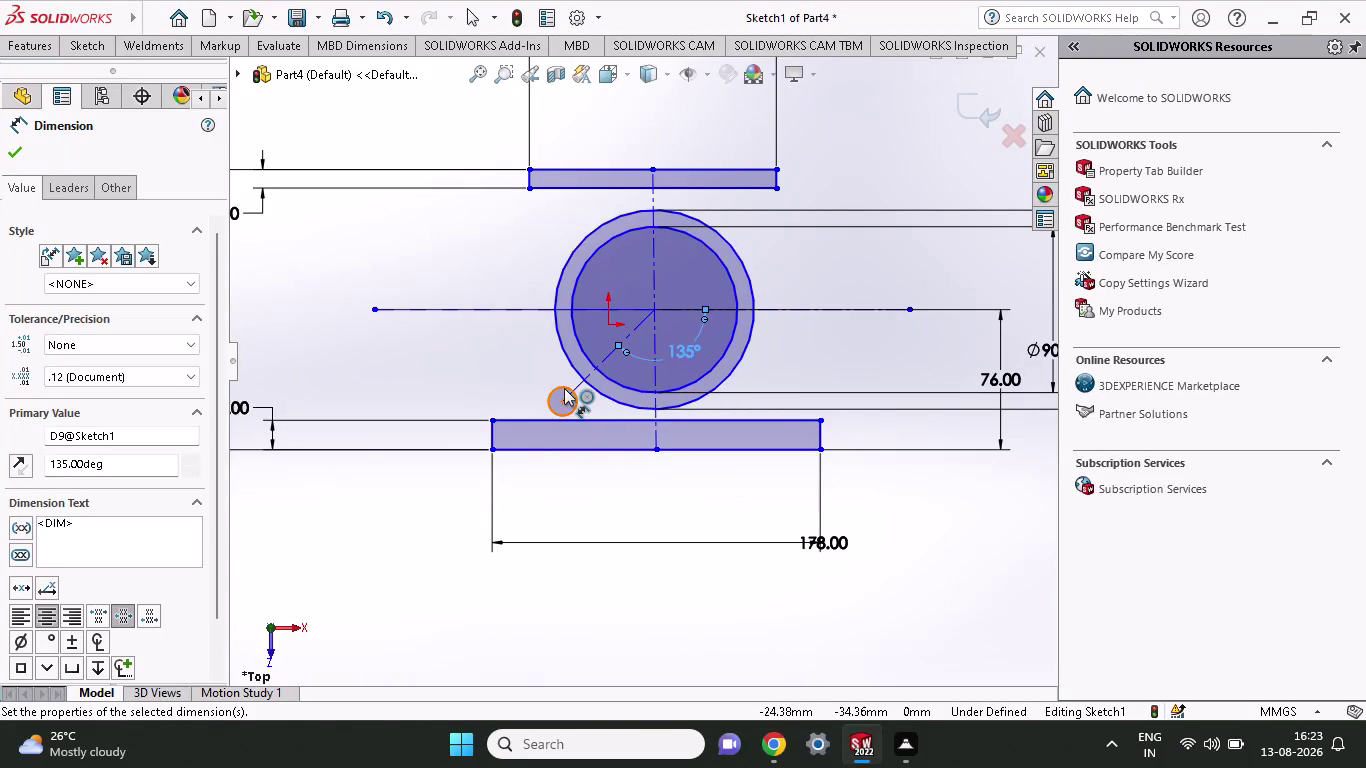
Confirm the 135° angle between the construction line and the horizontal centerline.
key(Escape)
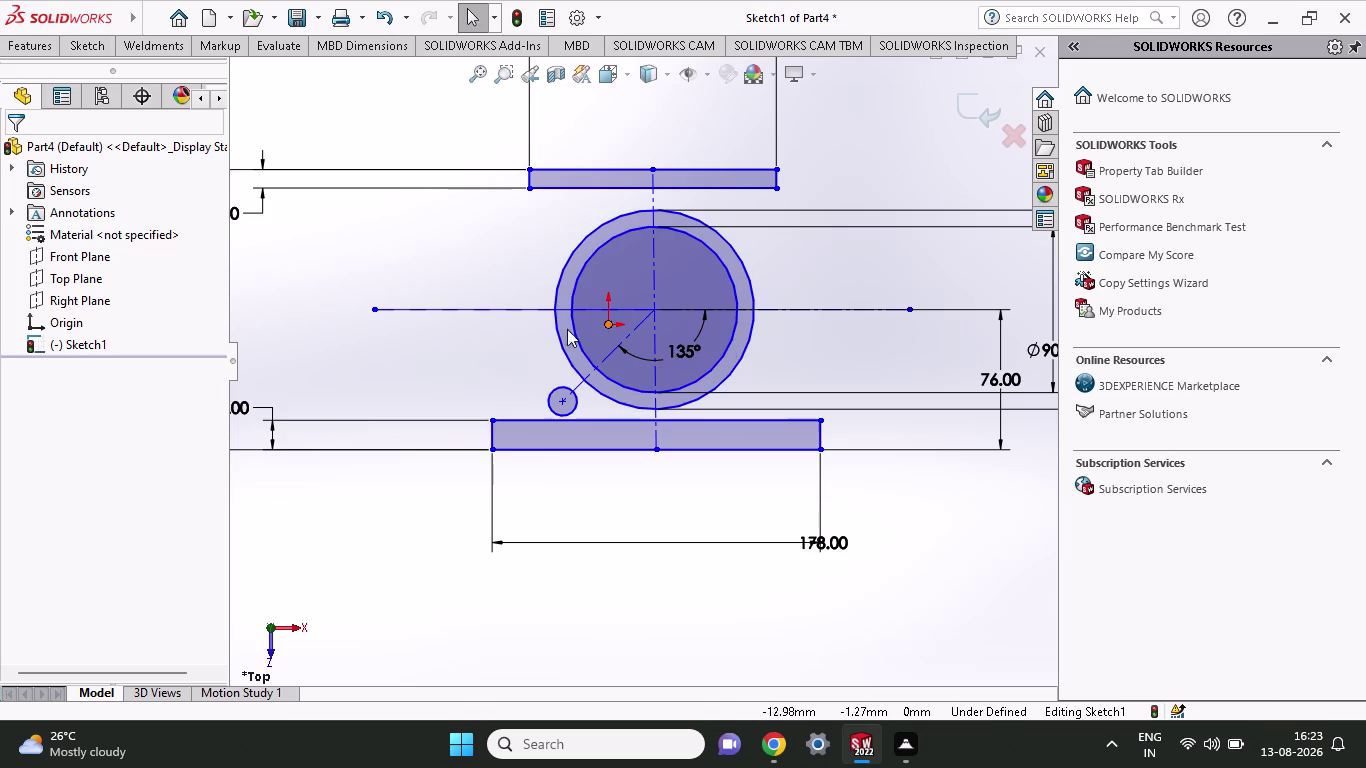
click(87, 44)
click(88, 92)
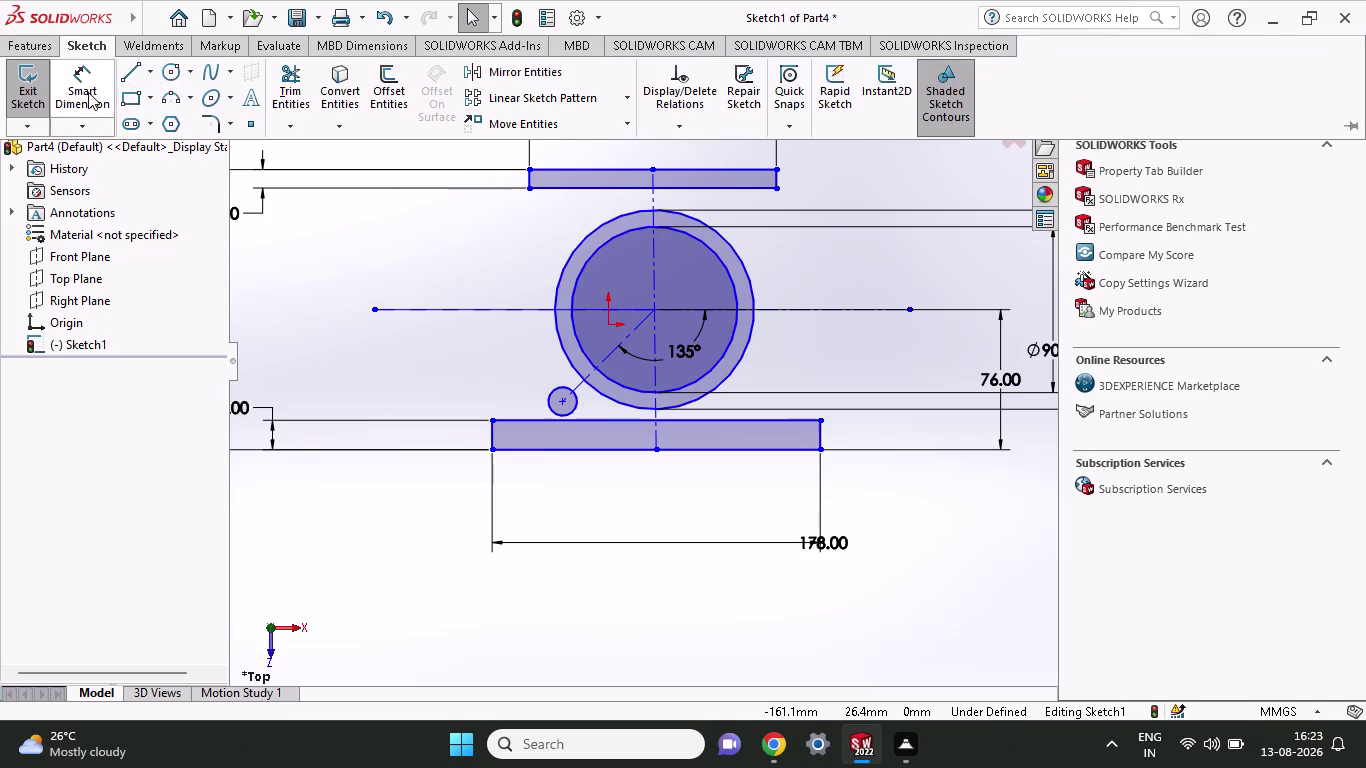
Dimension the small circle centre to the boss centre as 108 mm.
click(654, 309)
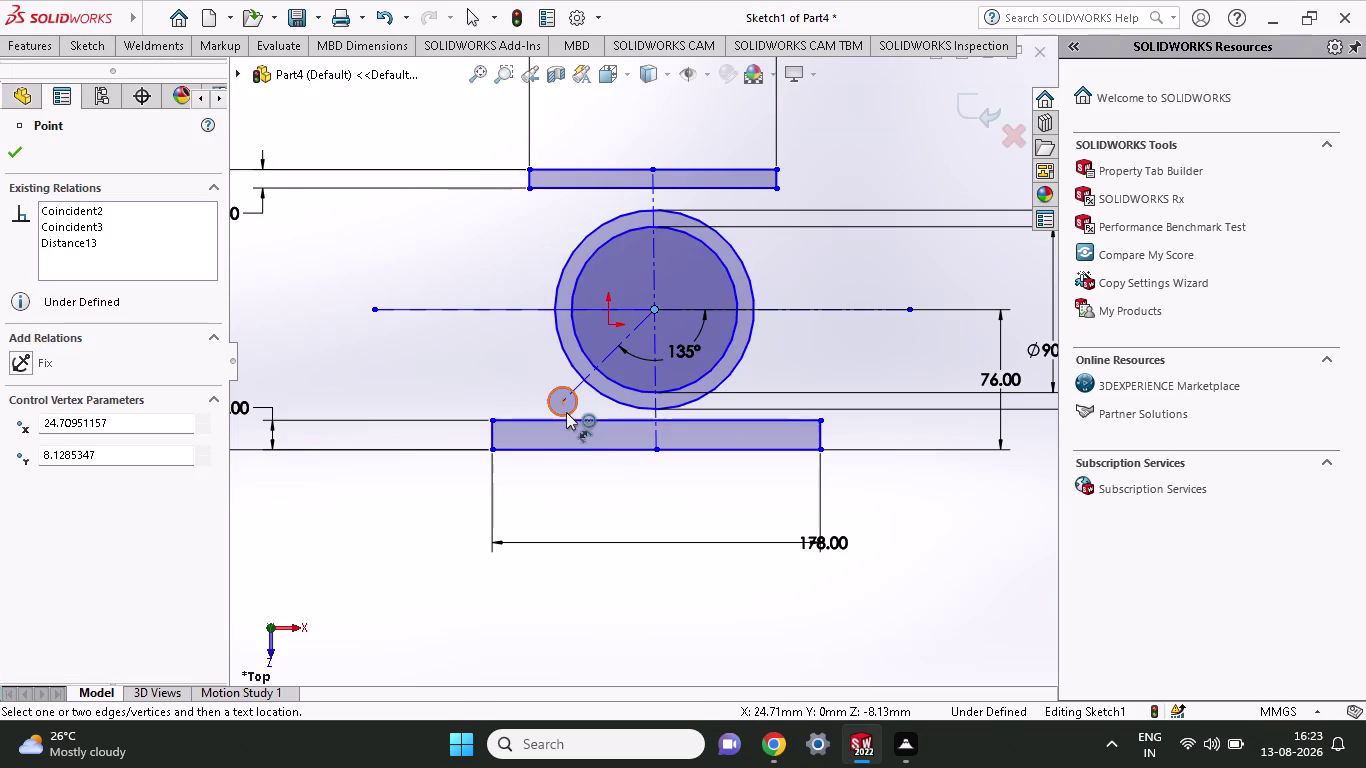
click(562, 401)
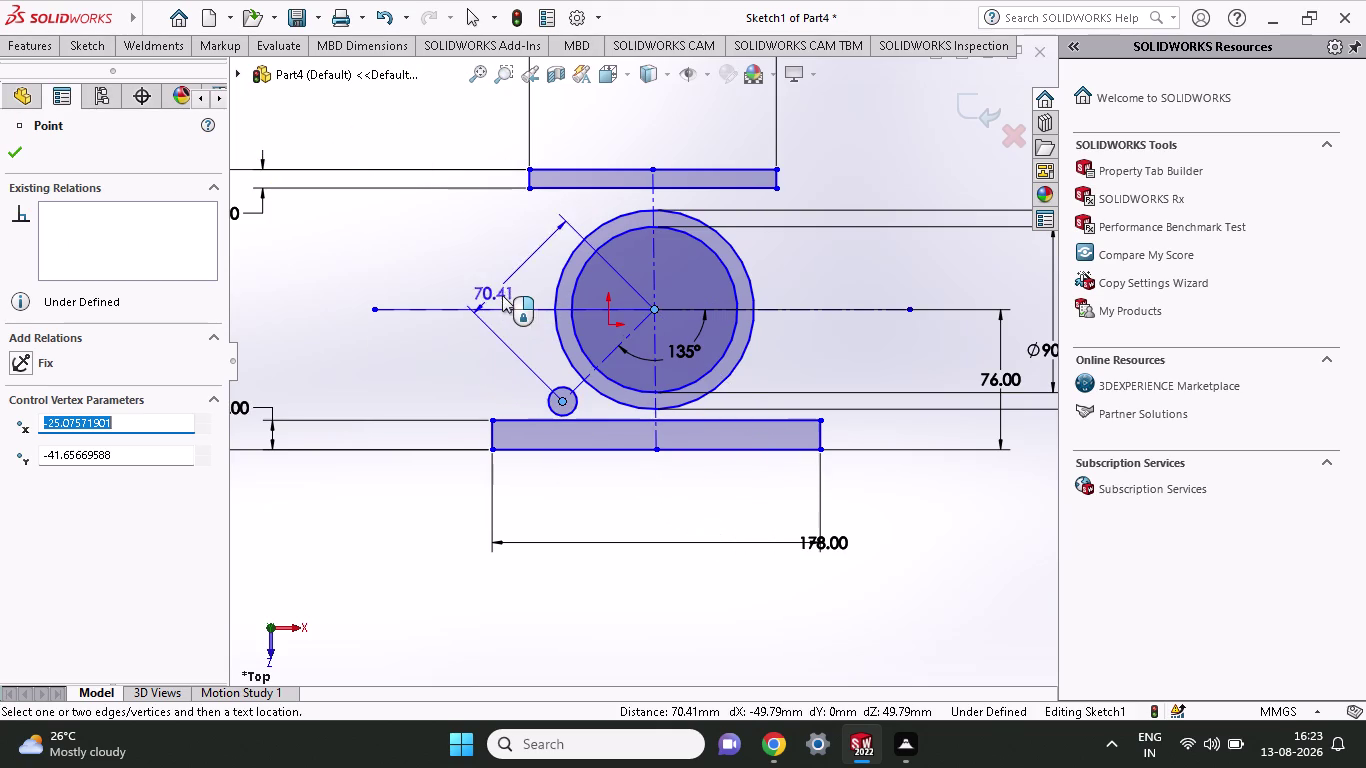
scroll(up, 3)
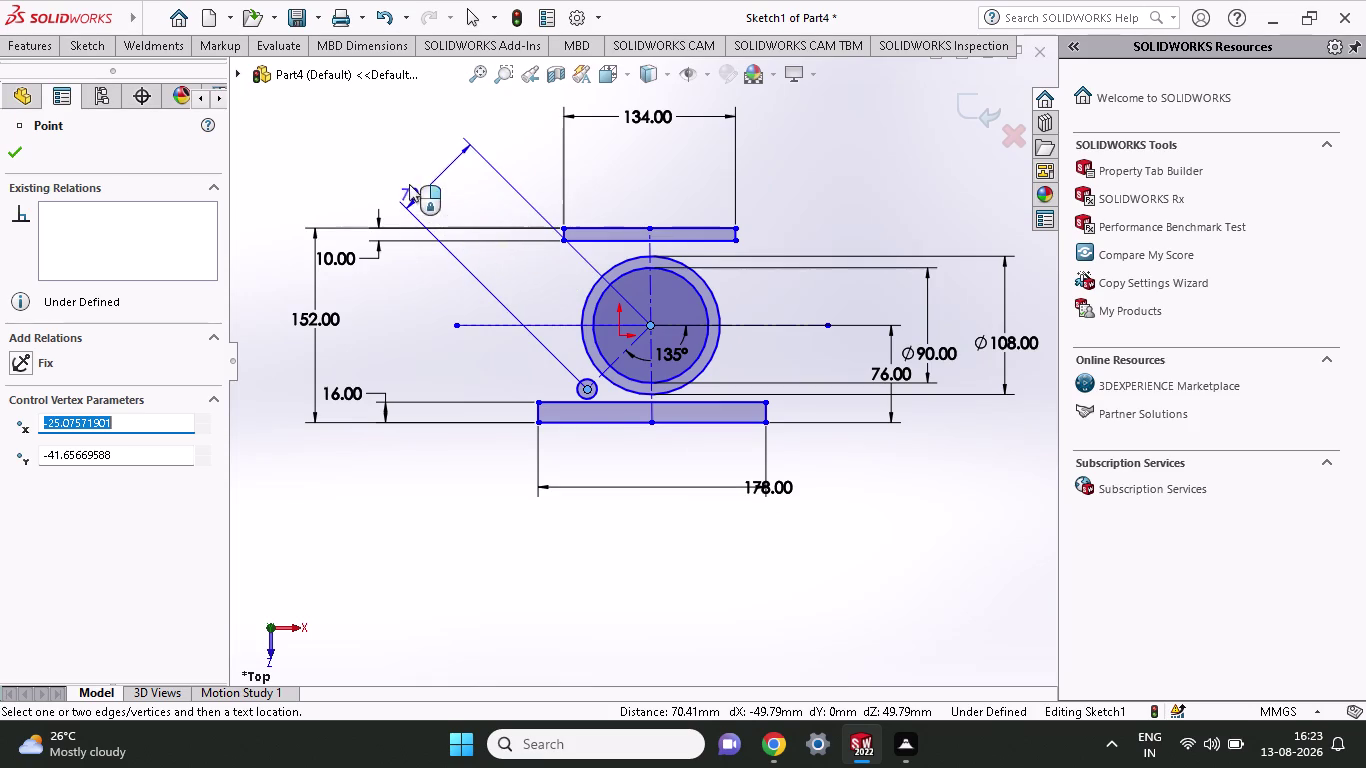
click(397, 174)
text(10)
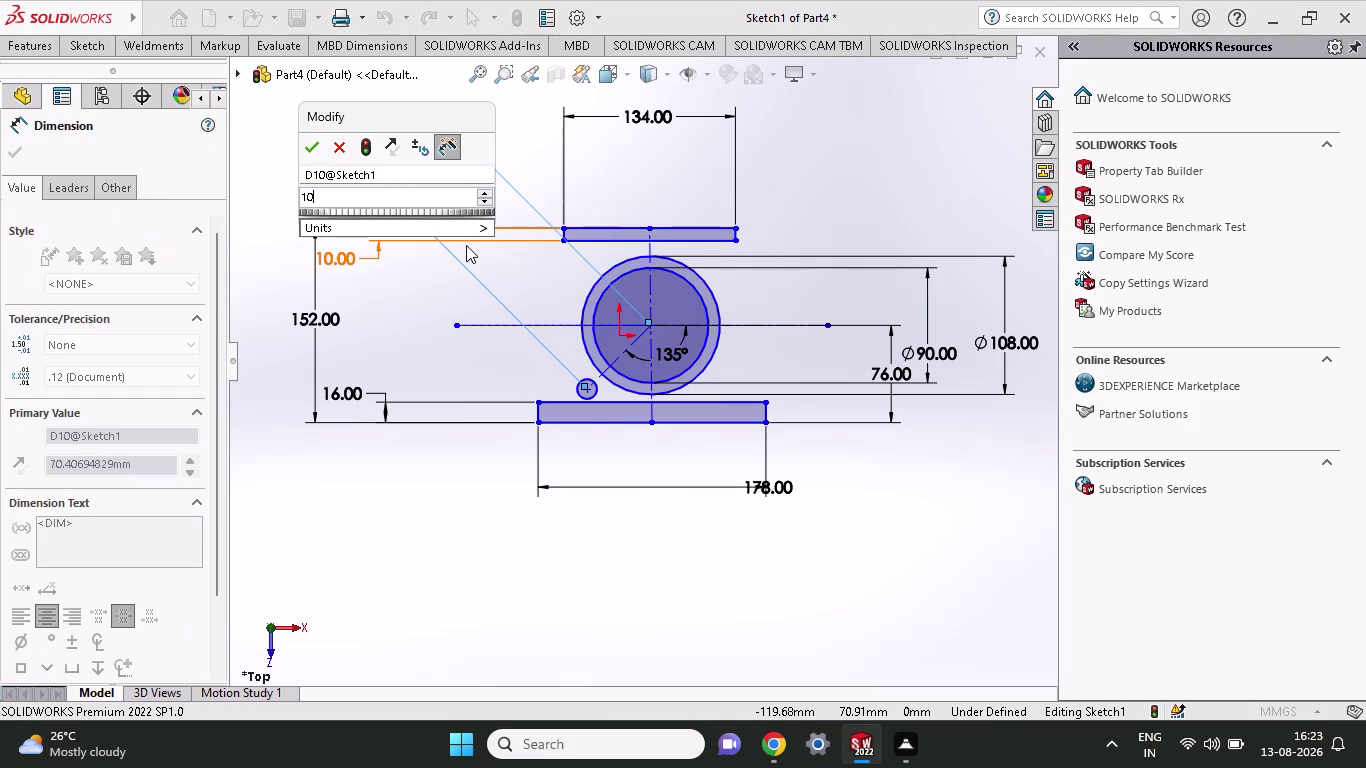
text(8)
key(Return)
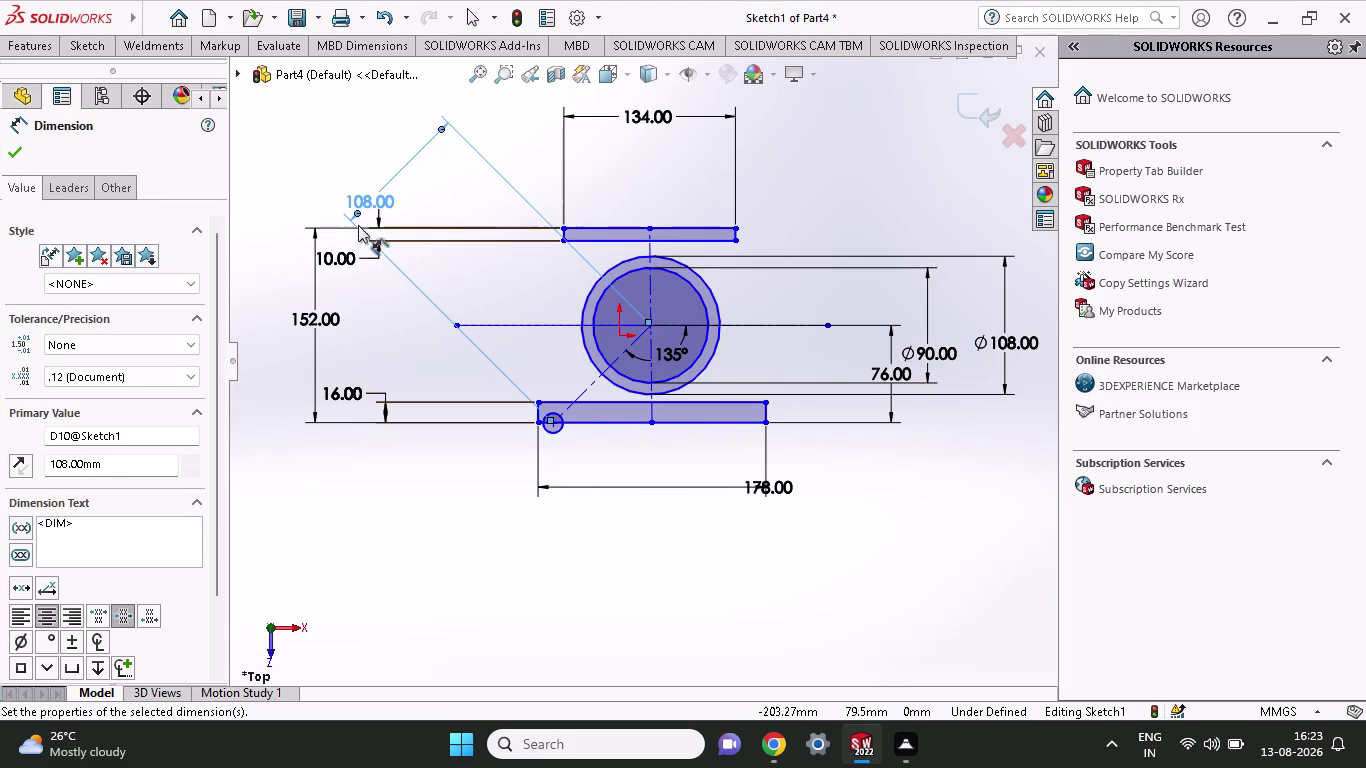
Change the centre distance to 108/2, giving 54 mm.
double_click(375, 195)
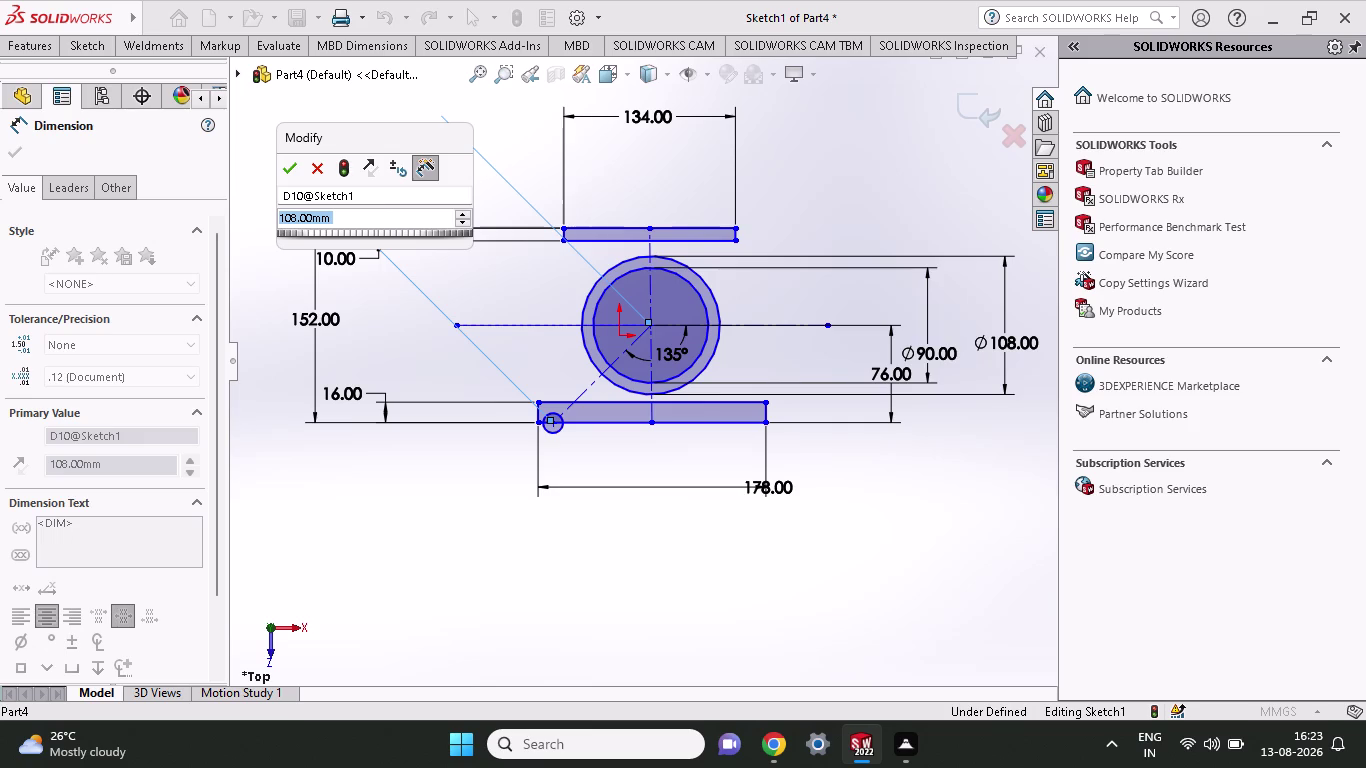
click(379, 208)
click(363, 213)
key(BackSpace)
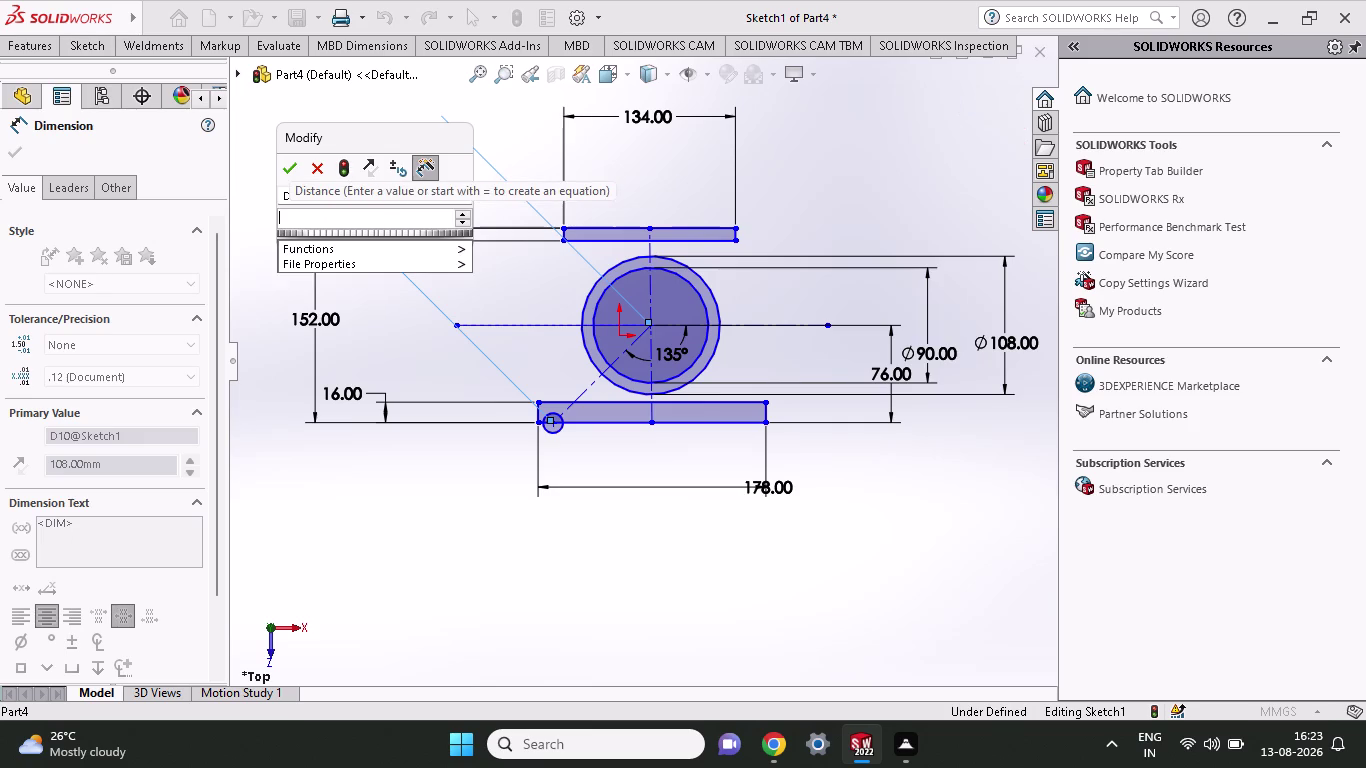
text(108)
key(slash)
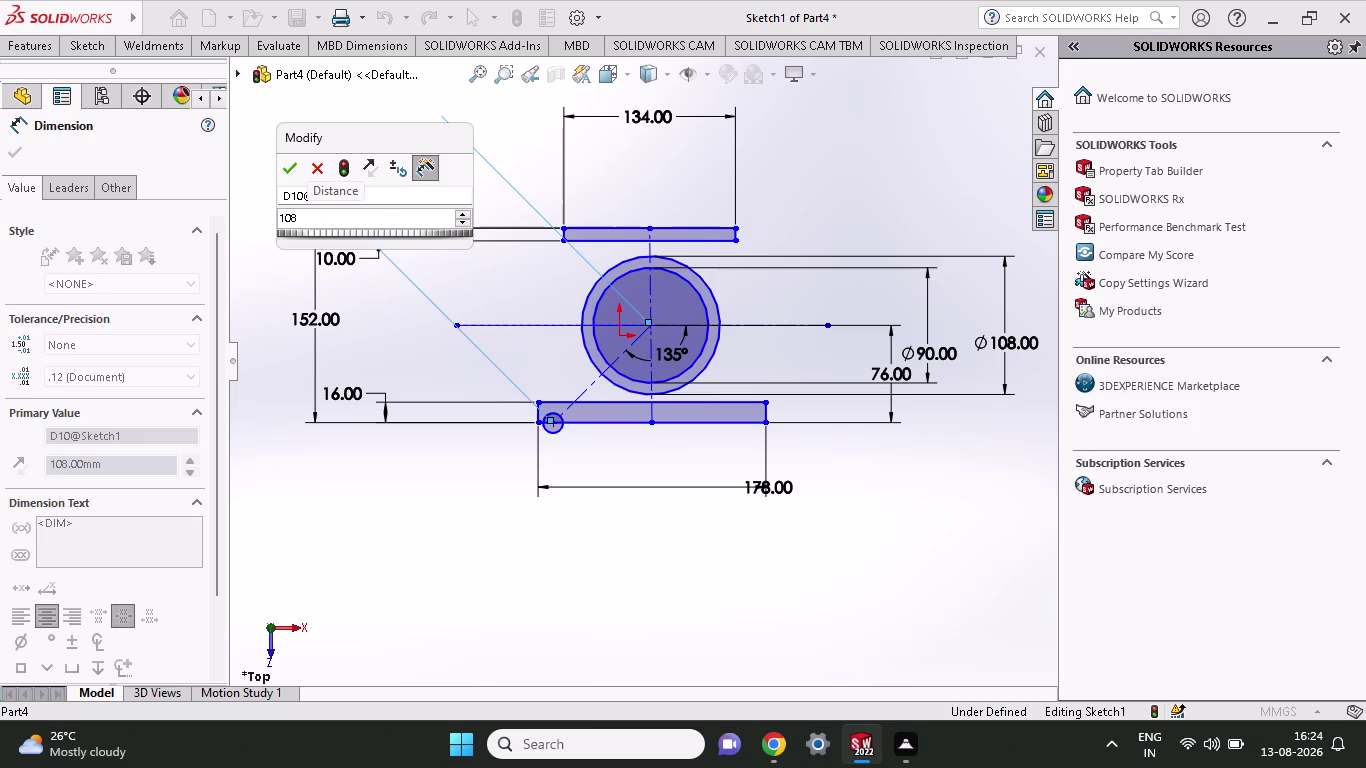
key(2)
key(Return)
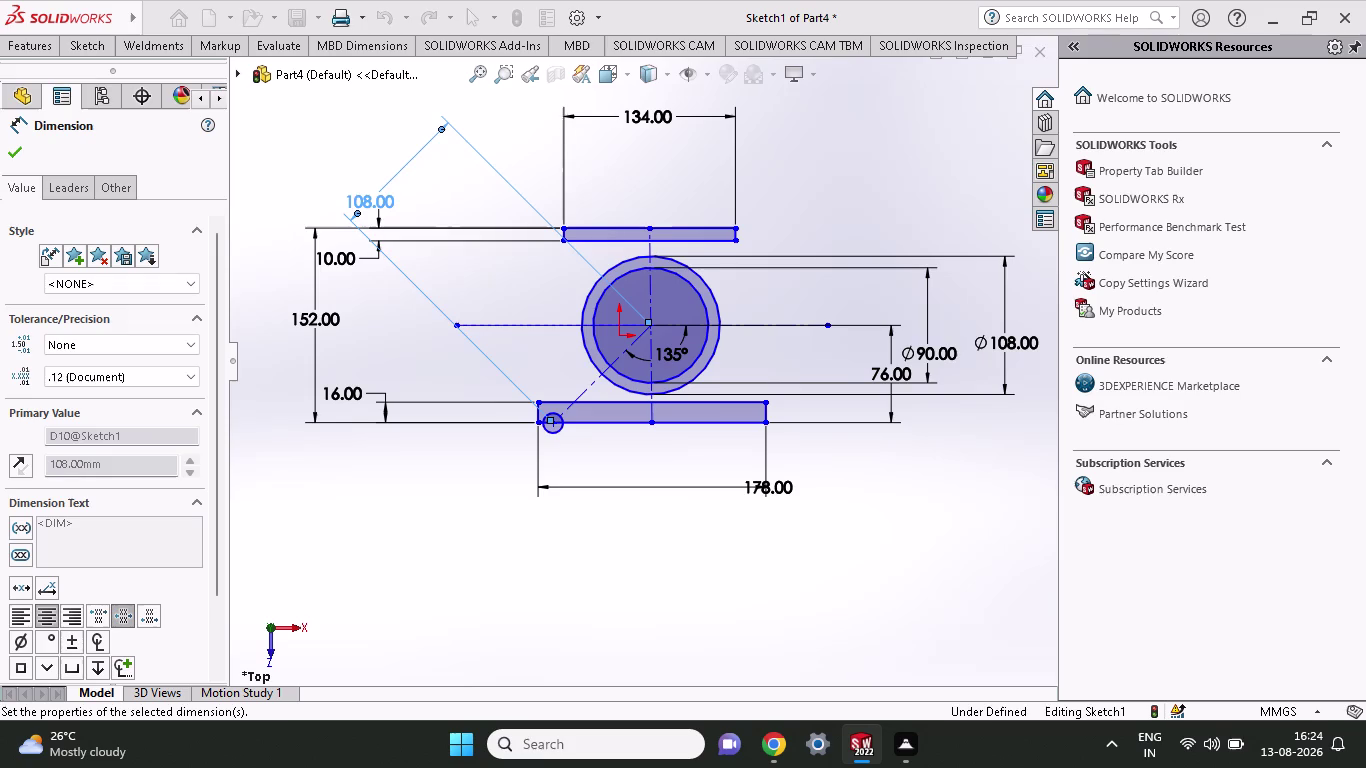
scroll(down, 3)
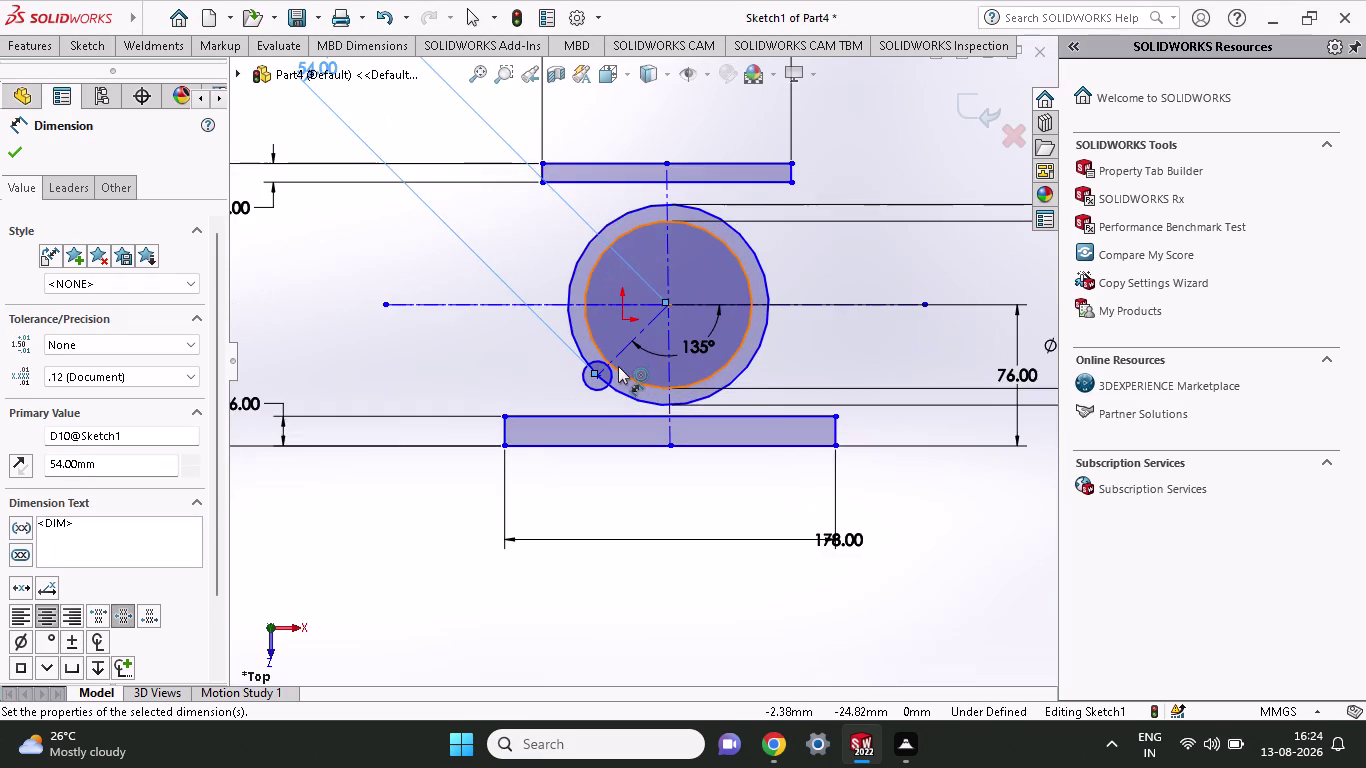
Undo and redo the distance change, then refit the sketch view.
scroll(down, 3)
scroll(down, 3)
scroll(down, 3)
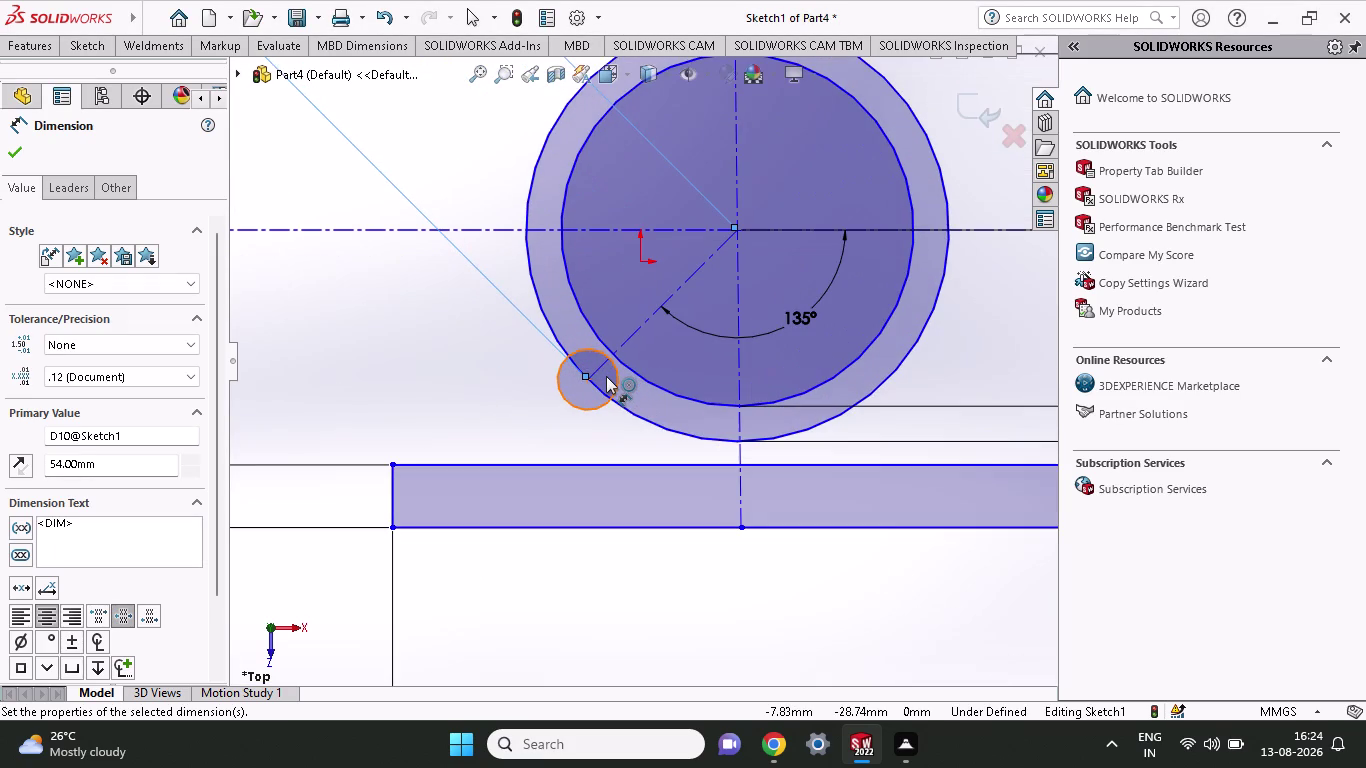
key(ctrl+z)
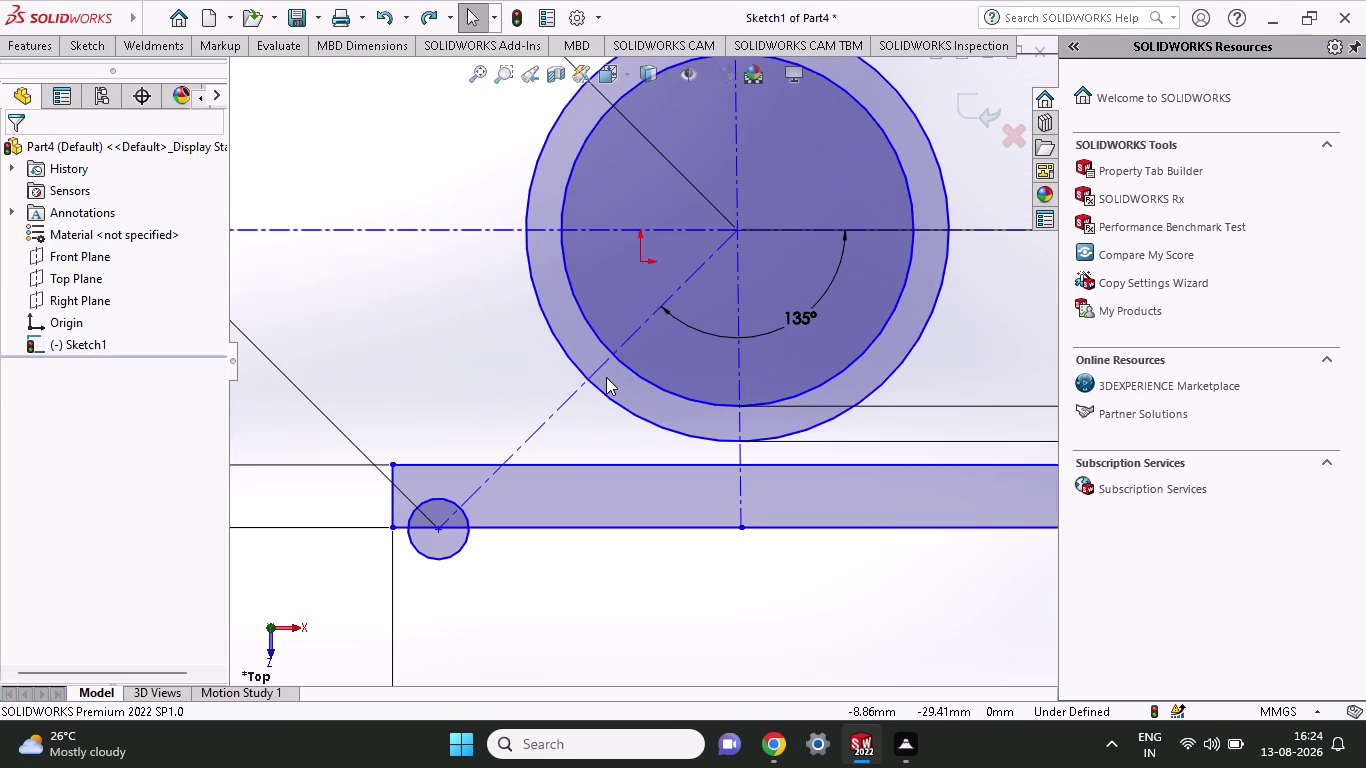
key(ctrl+z)
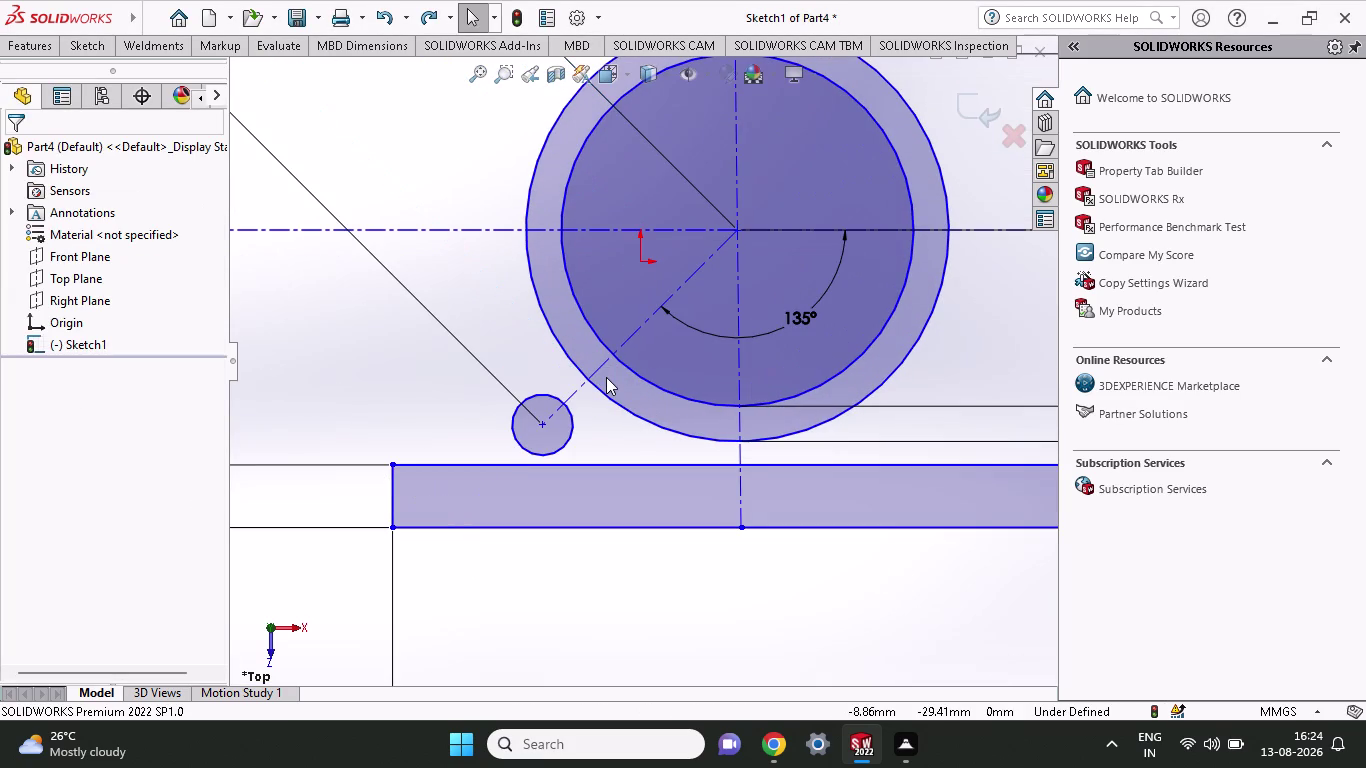
scroll(up, 3)
scroll(up, 3)
key(ctrl+z)
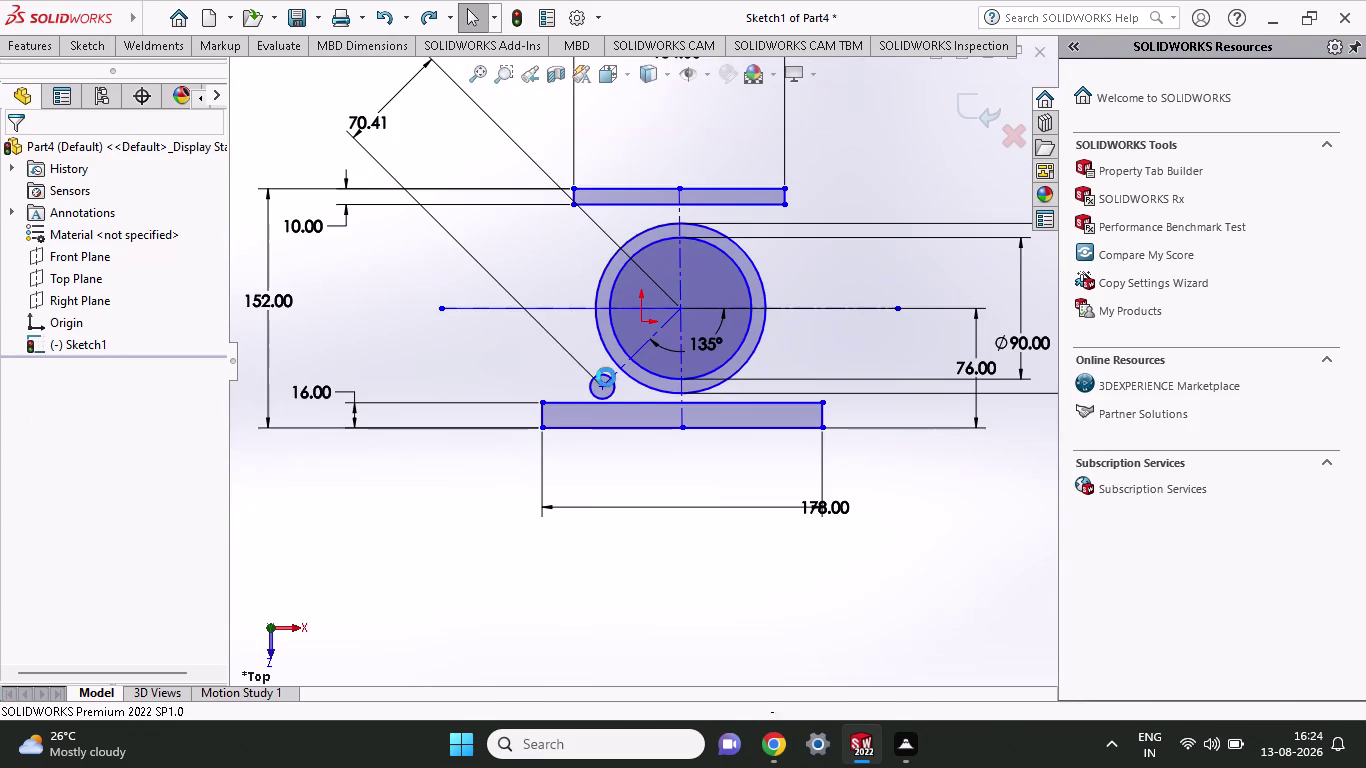
scroll(down, 3)
scroll(down, 3)
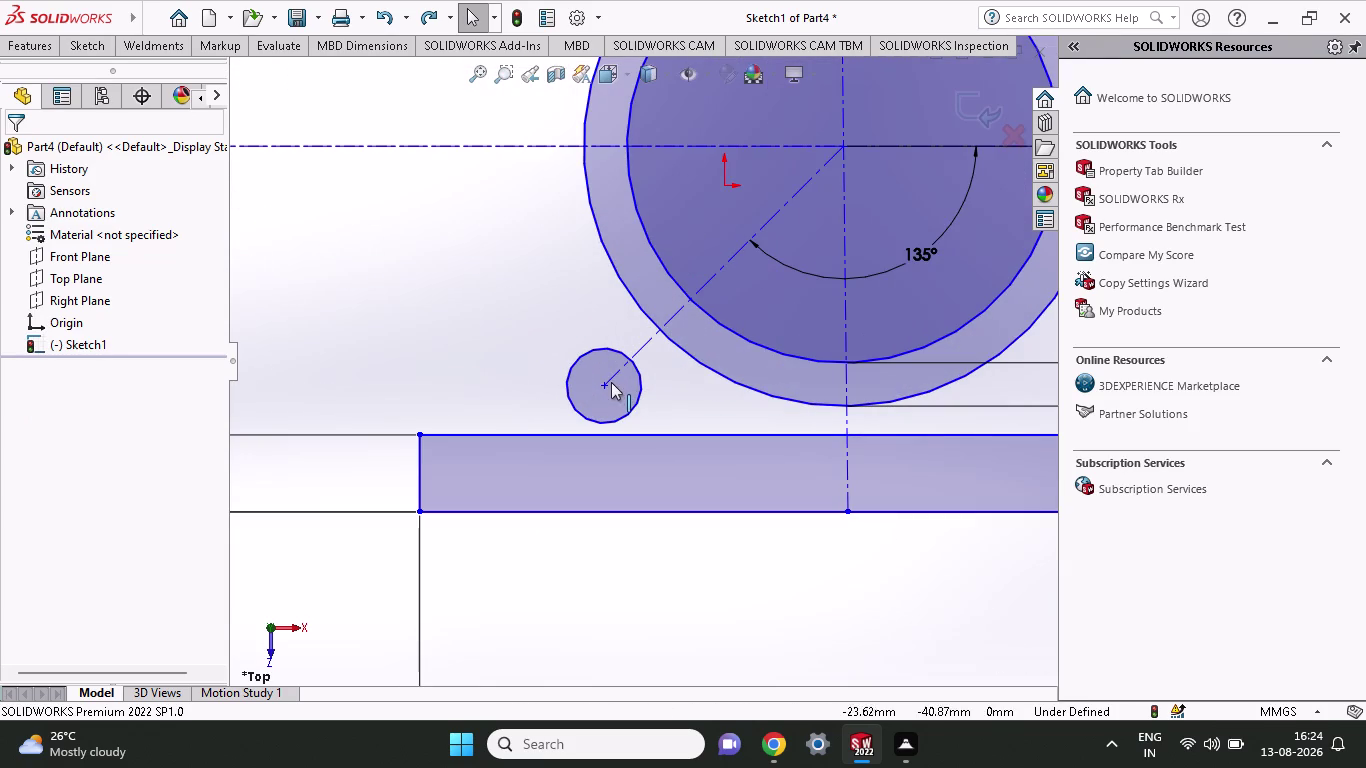
Drag the small circle up against the outer boss circle's edge.
drag(603, 382, 627, 363)
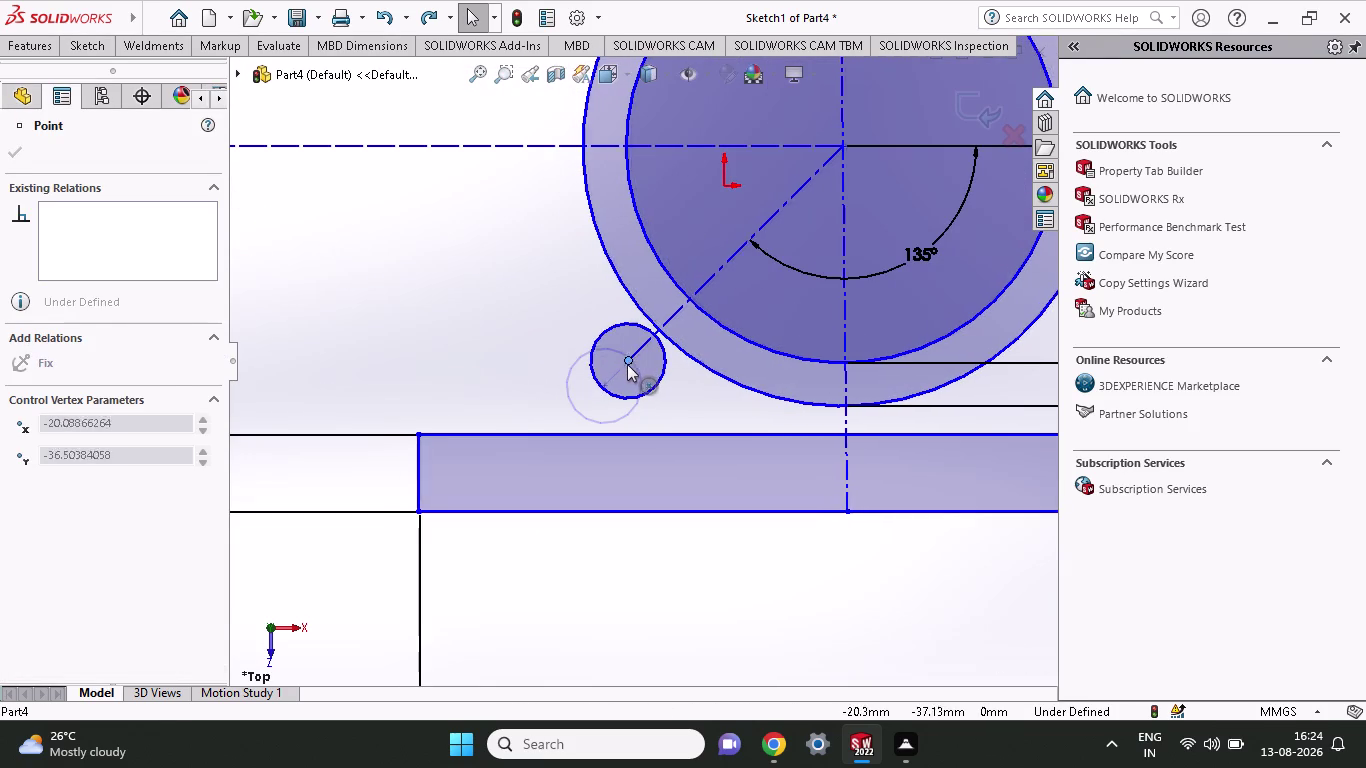
drag(627, 363, 630, 360)
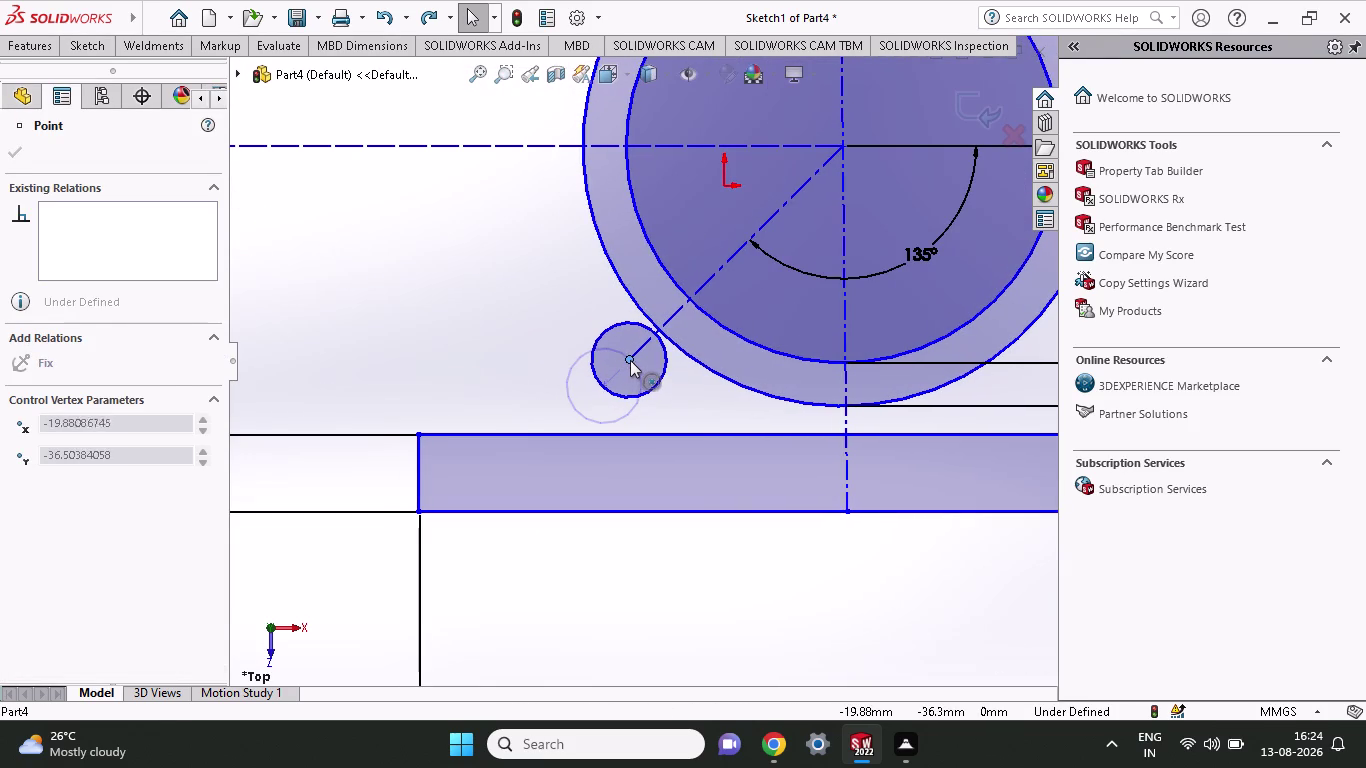
drag(630, 360, 630, 357)
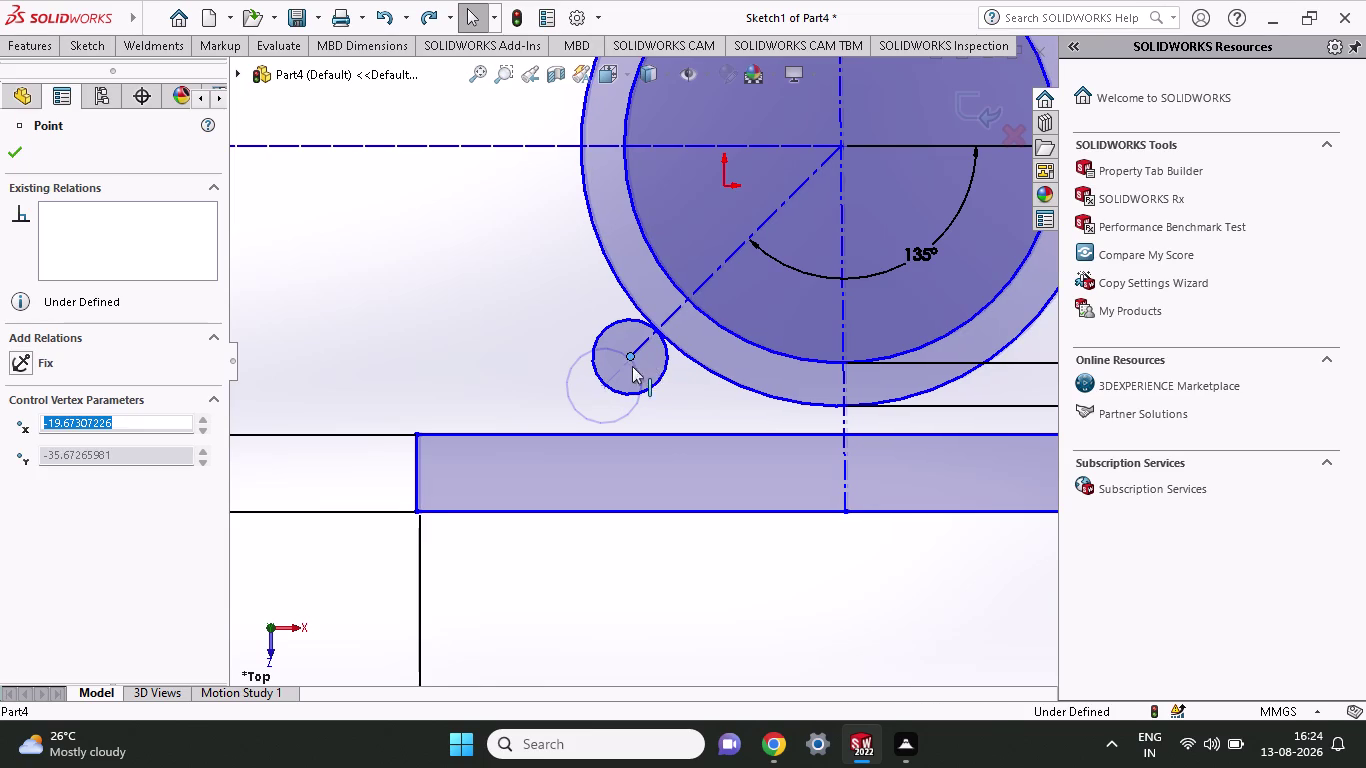
scroll(up, 3)
scroll(up, 3)
scroll(down, 3)
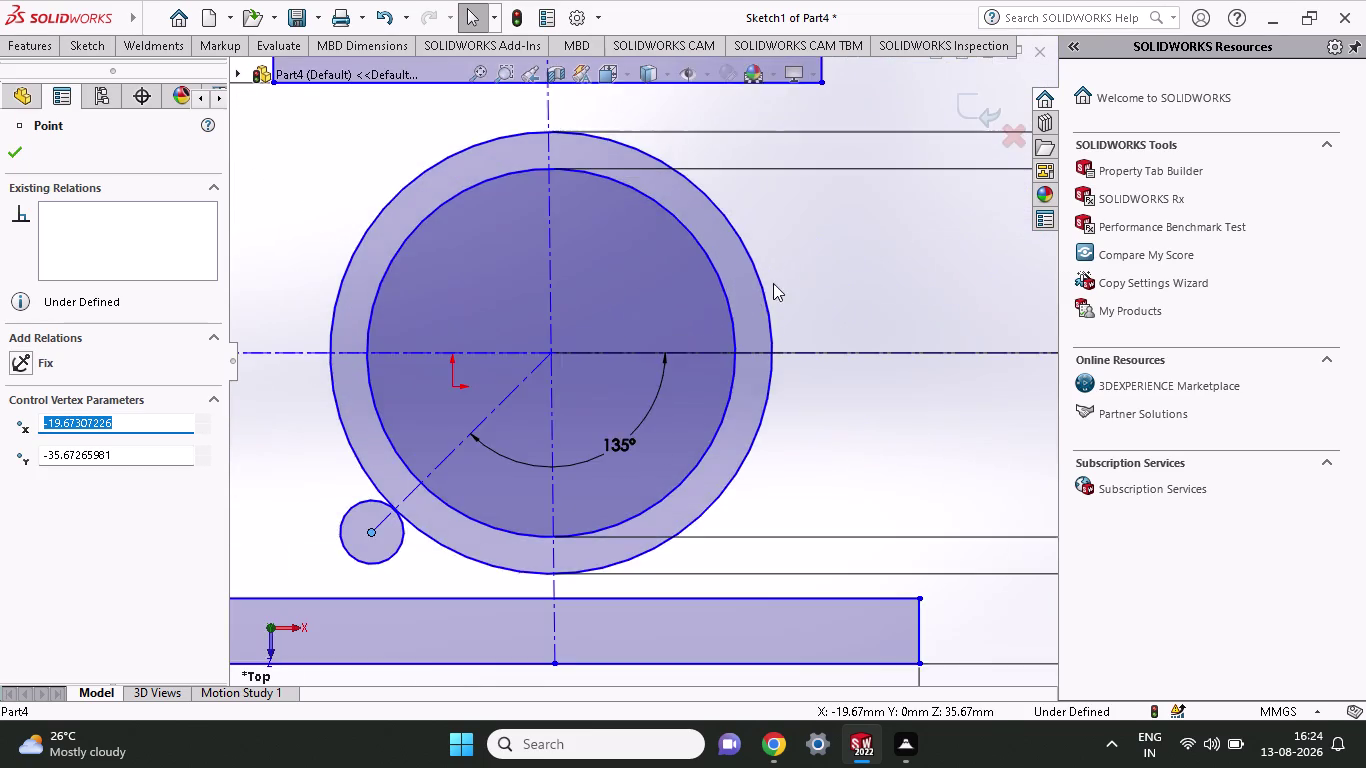
scroll(down, 3)
scroll(up, 3)
key(Escape)
scroll(up, 3)
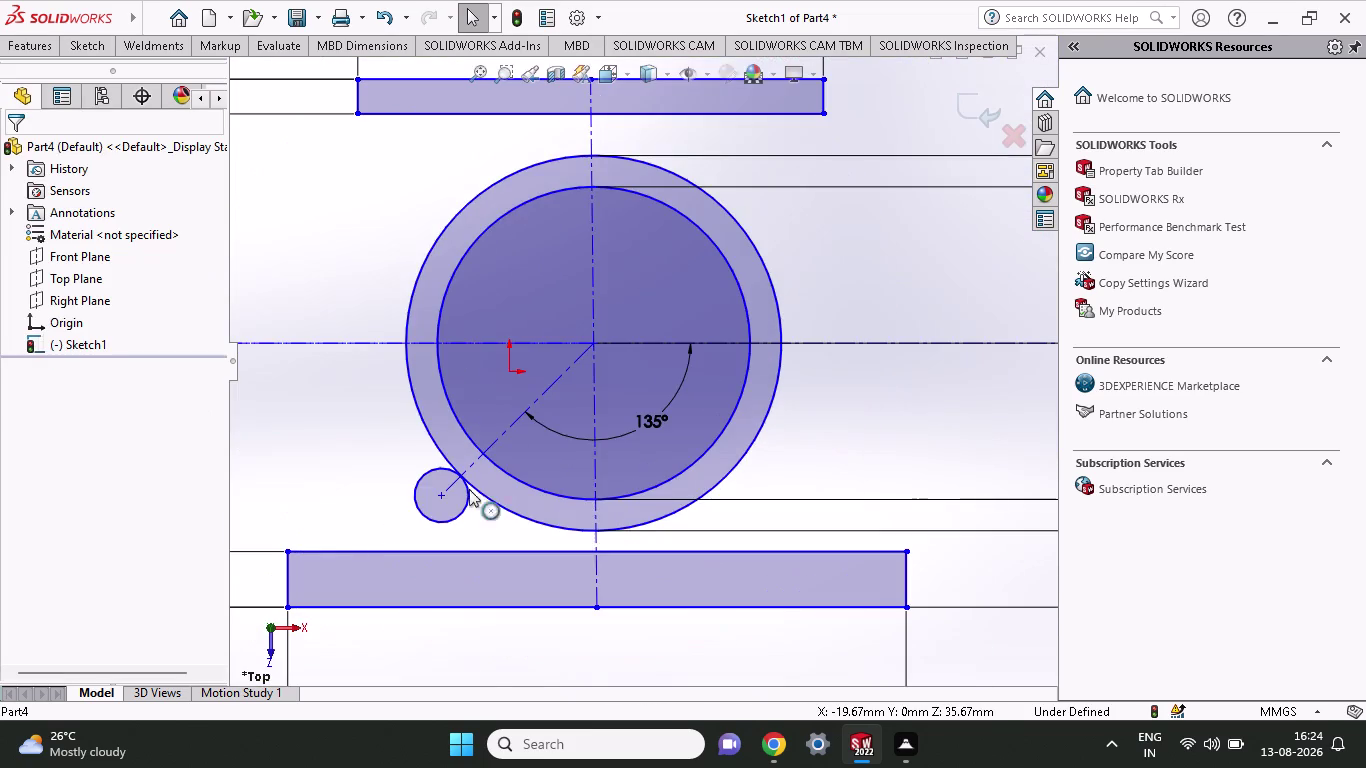
scroll(down, 3)
scroll(down, 3)
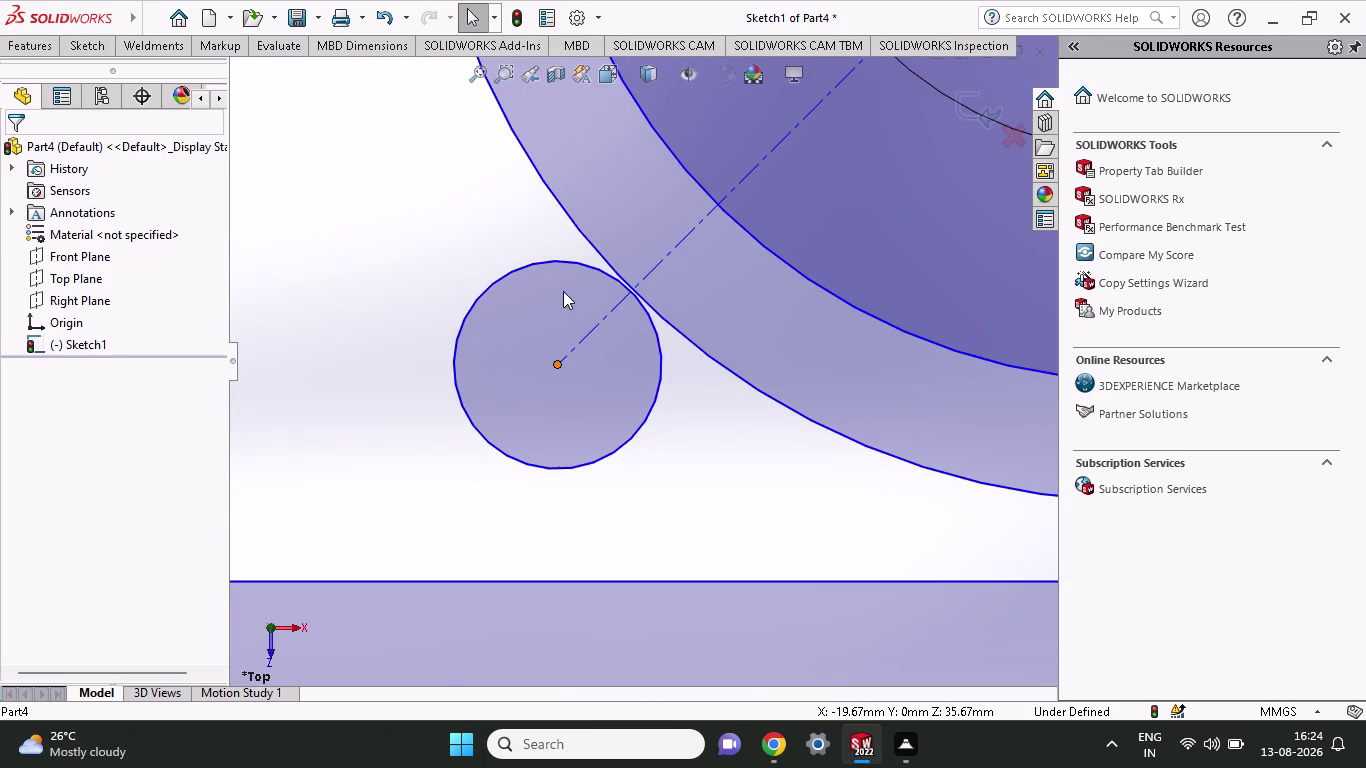
Select the small lug and outer boss circles and apply a Tangent relation.
click(566, 261)
click(581, 227)
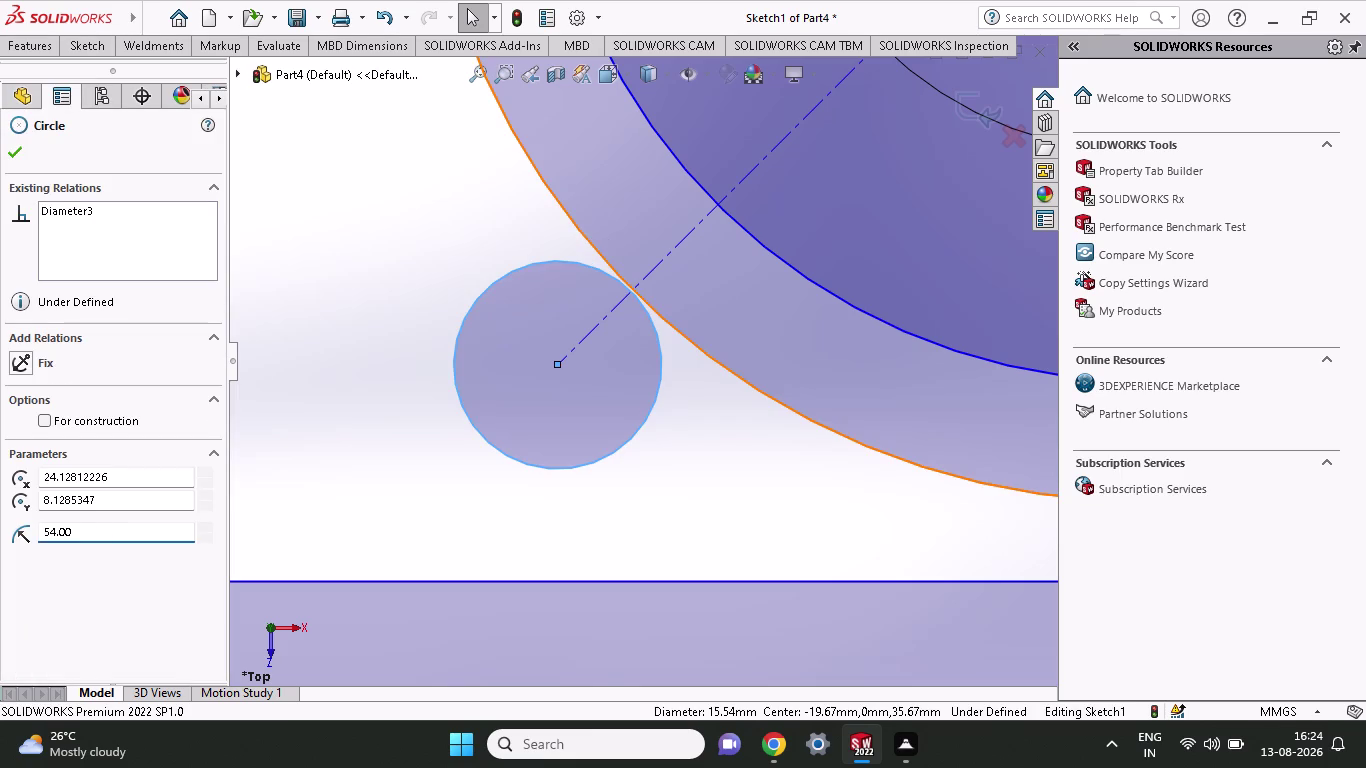
click(76, 495)
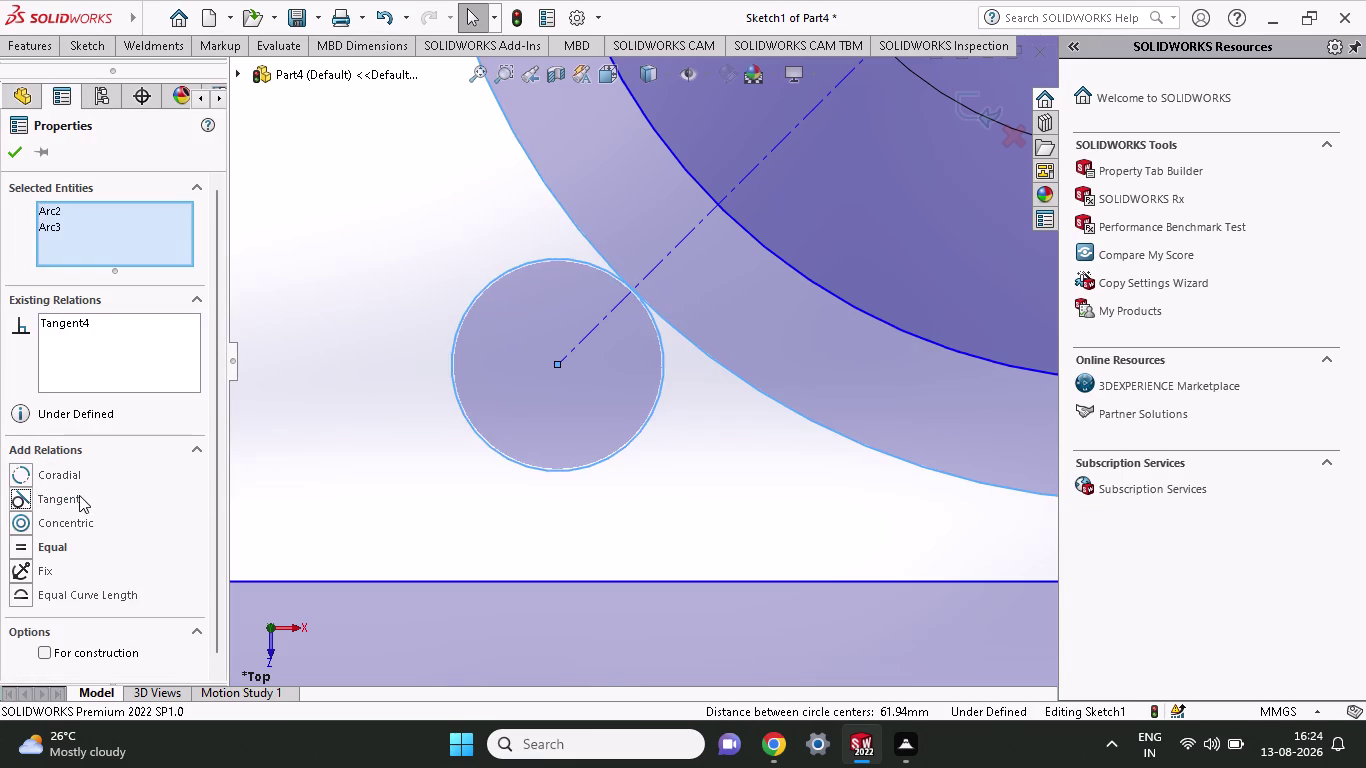
scroll(up, 3)
scroll(down, 3)
scroll(down, 3)
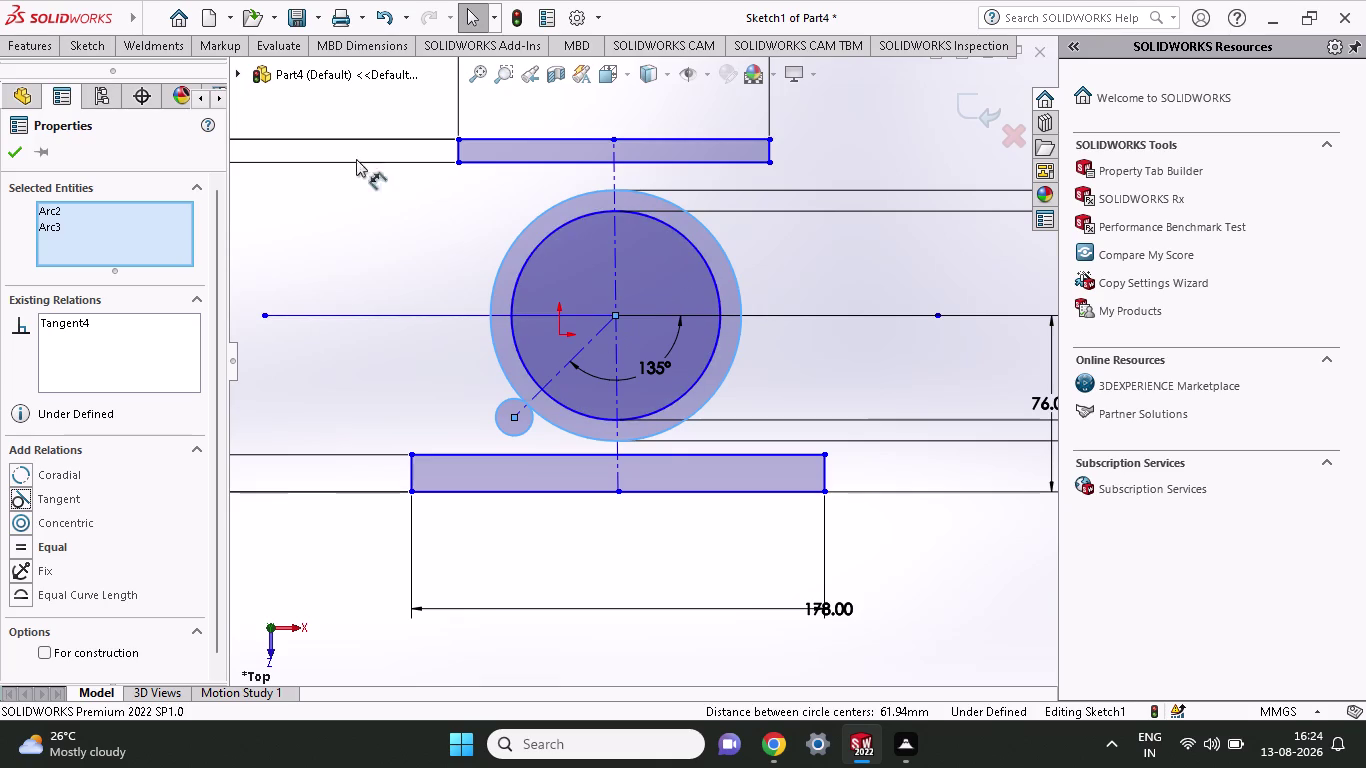
click(81, 52)
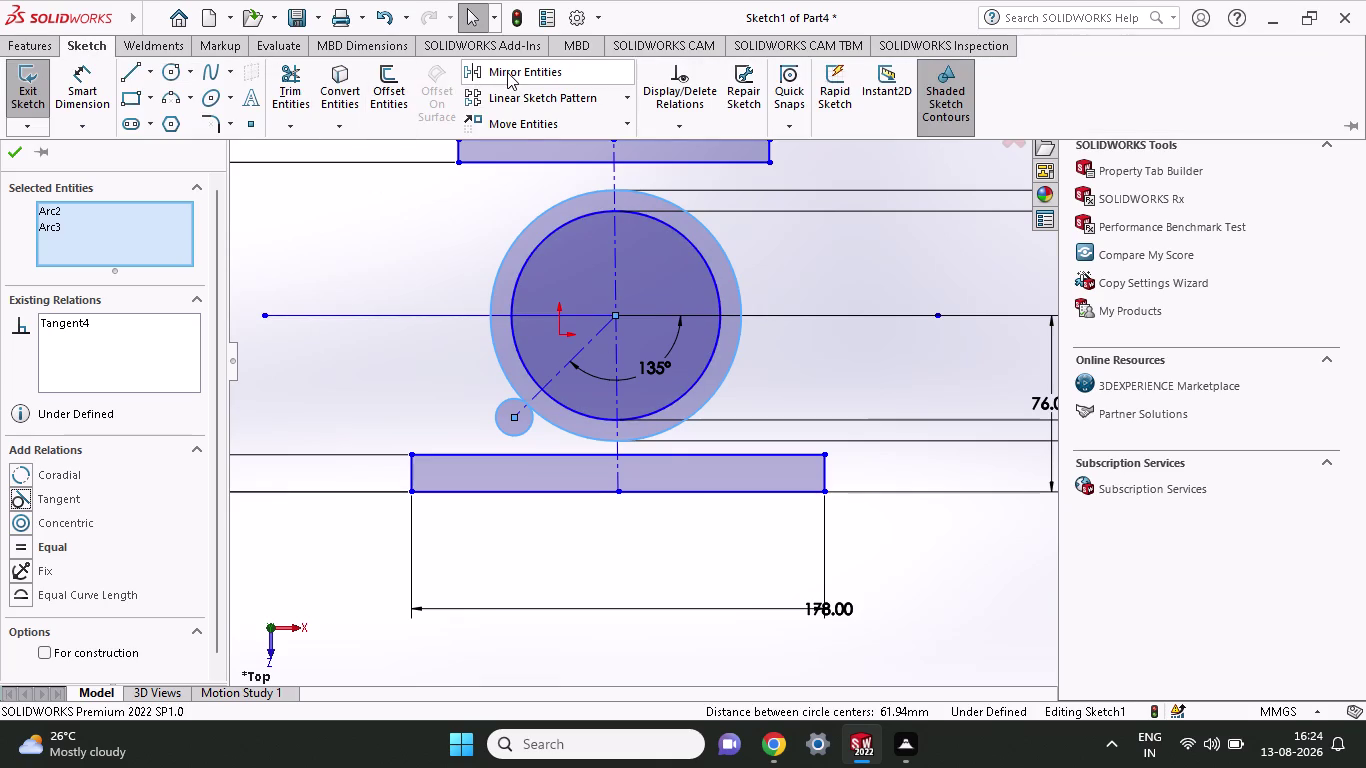
Mirror the lug circle Arc2 about the vertical centerline Line9.
click(507, 72)
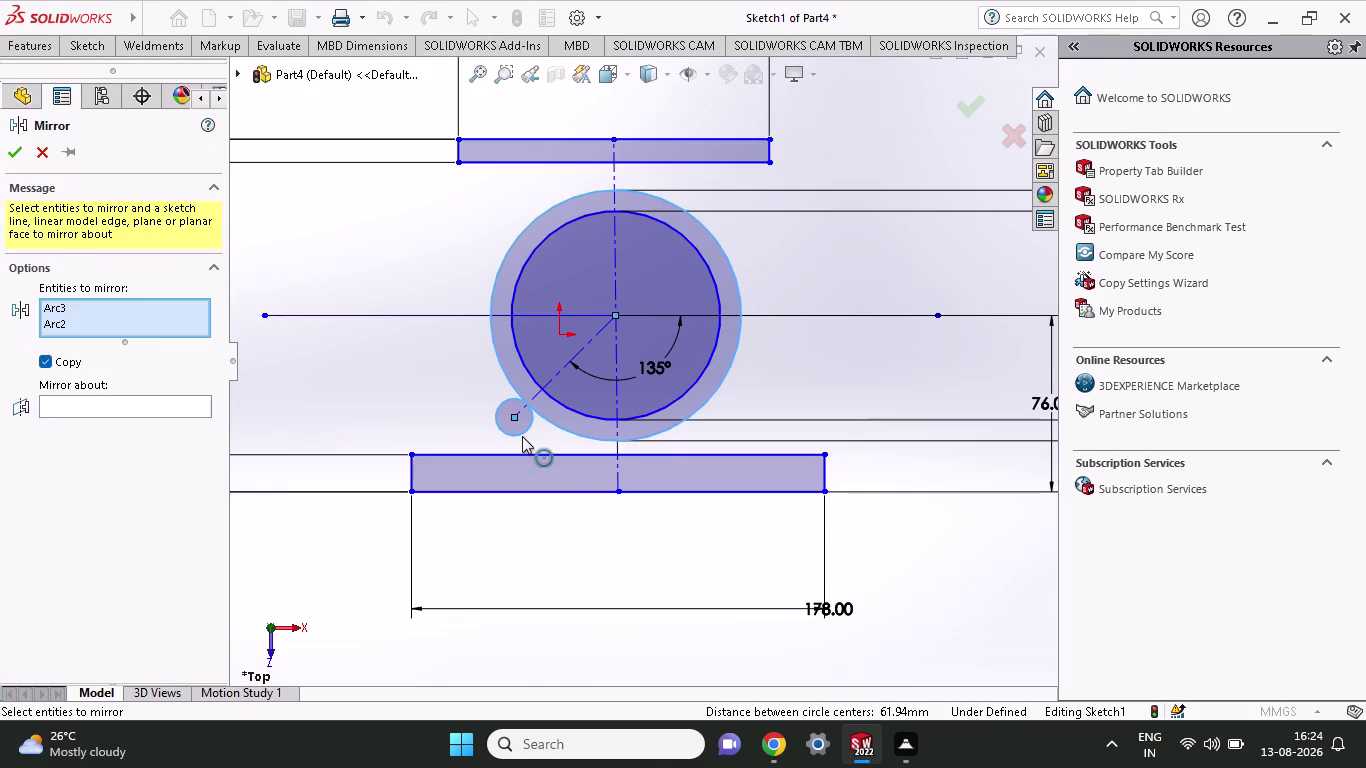
click(529, 429)
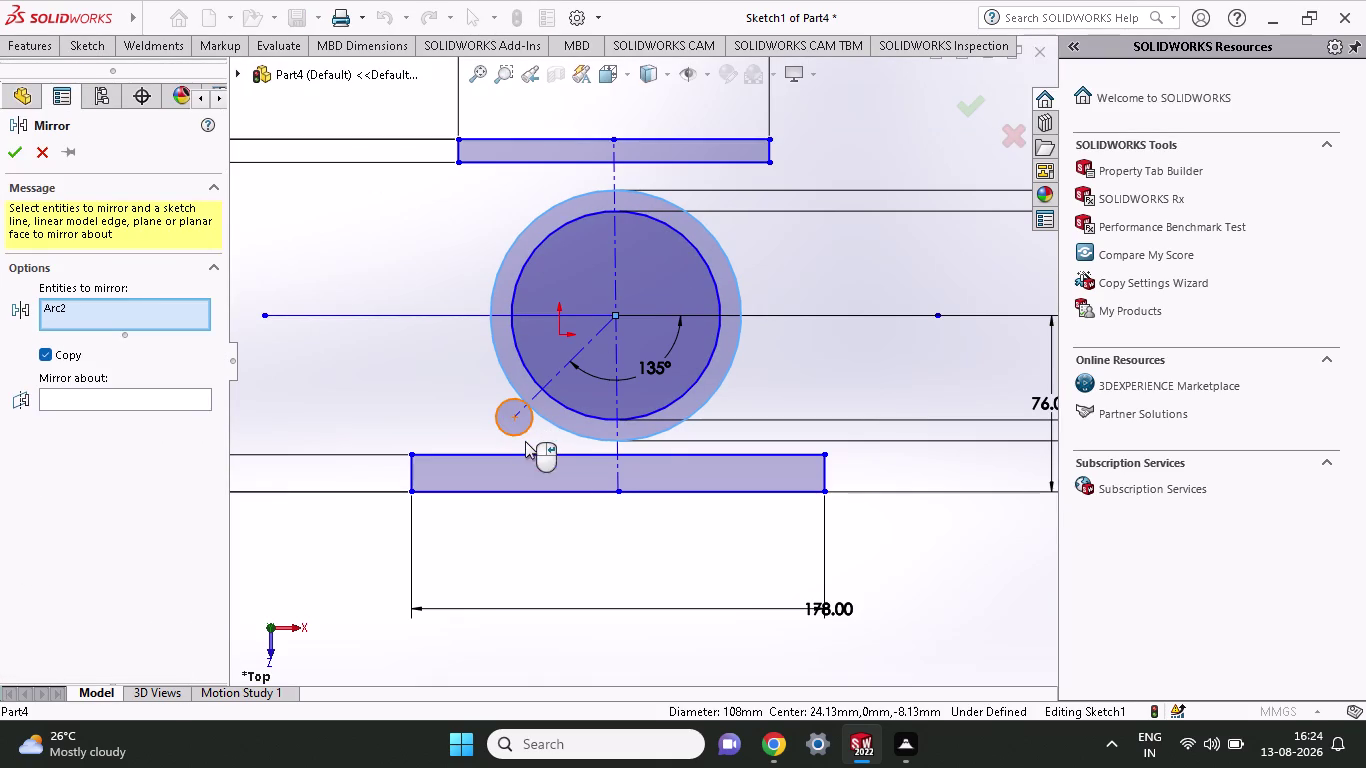
click(107, 398)
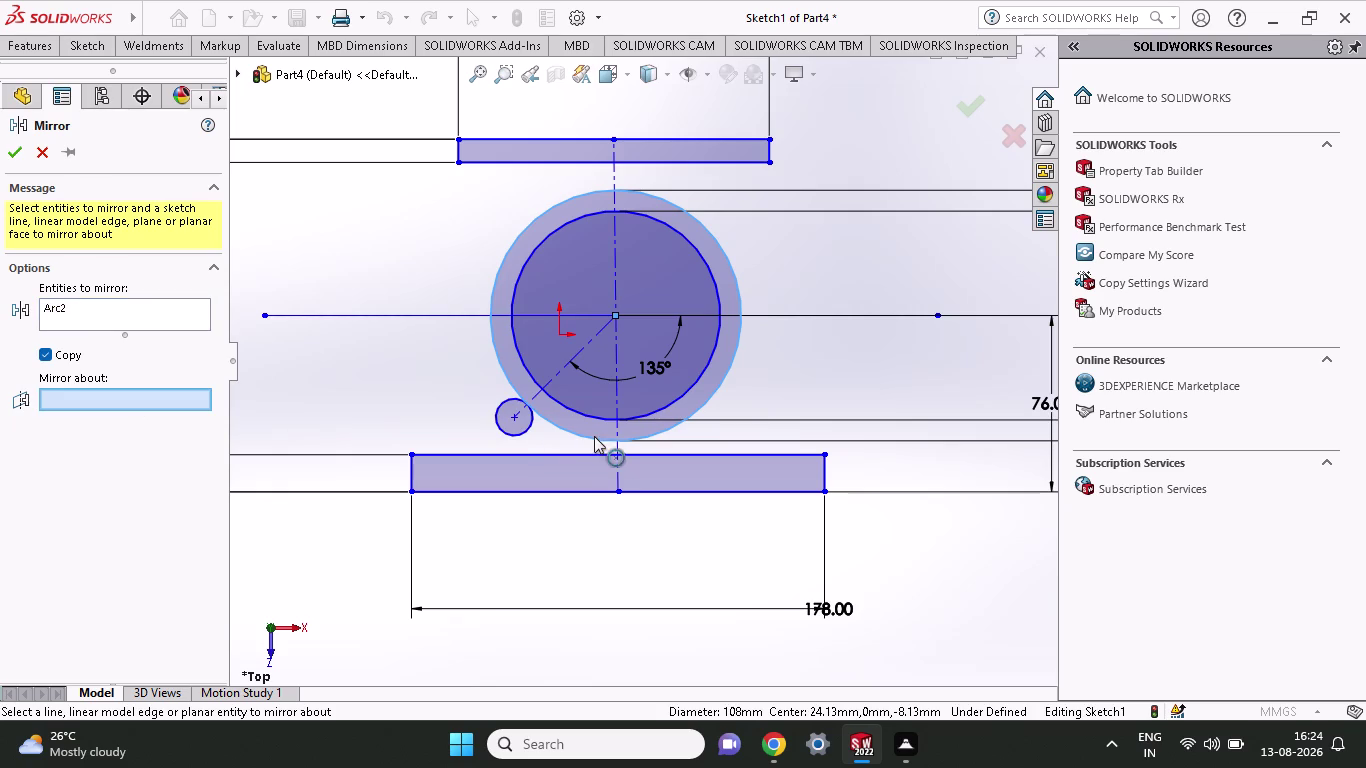
click(616, 443)
click(616, 448)
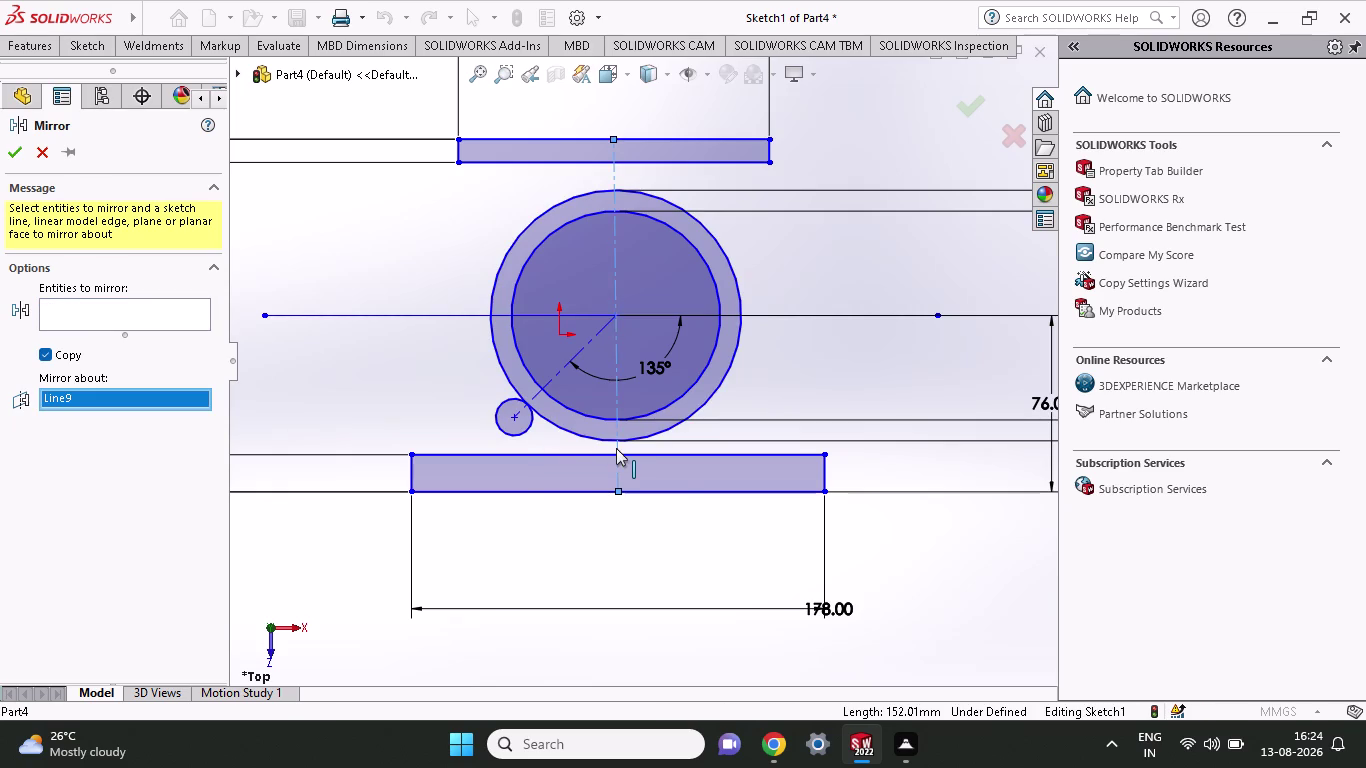
click(78, 312)
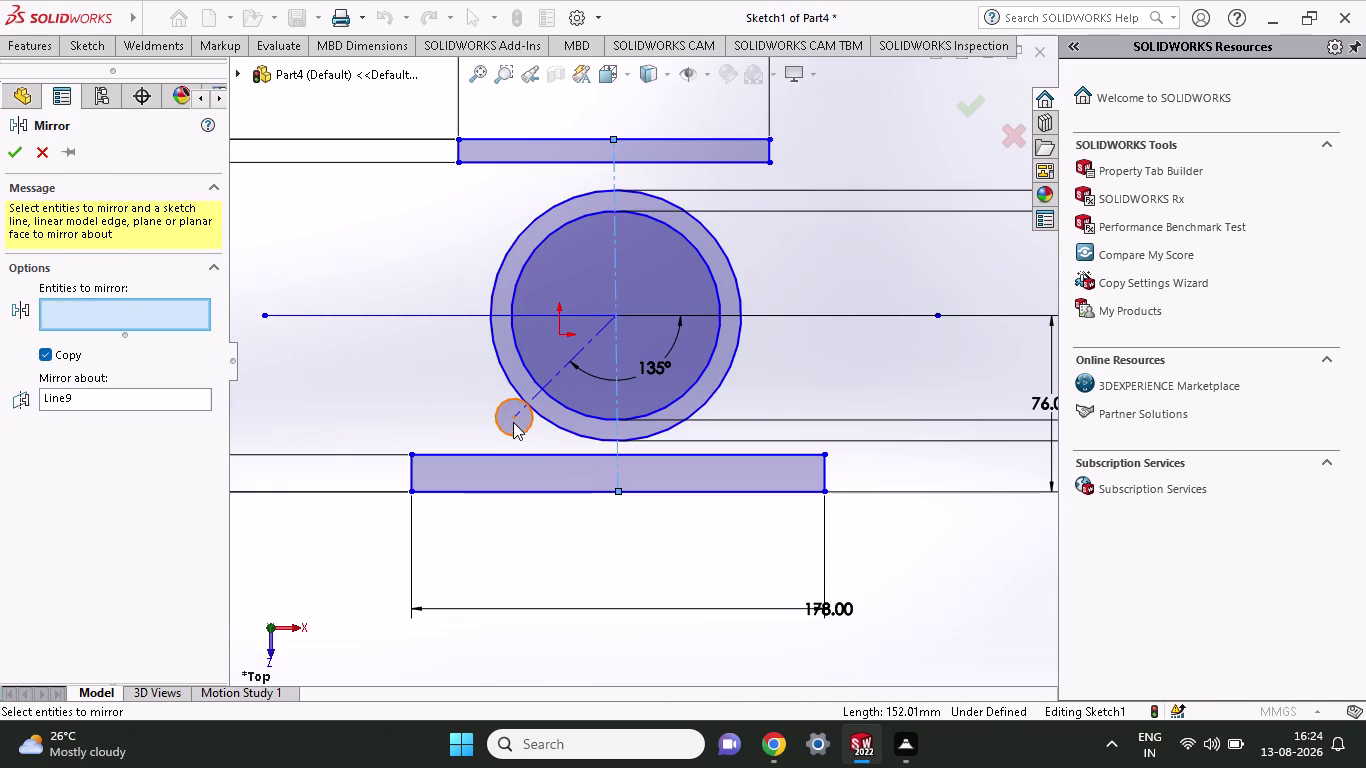
click(519, 433)
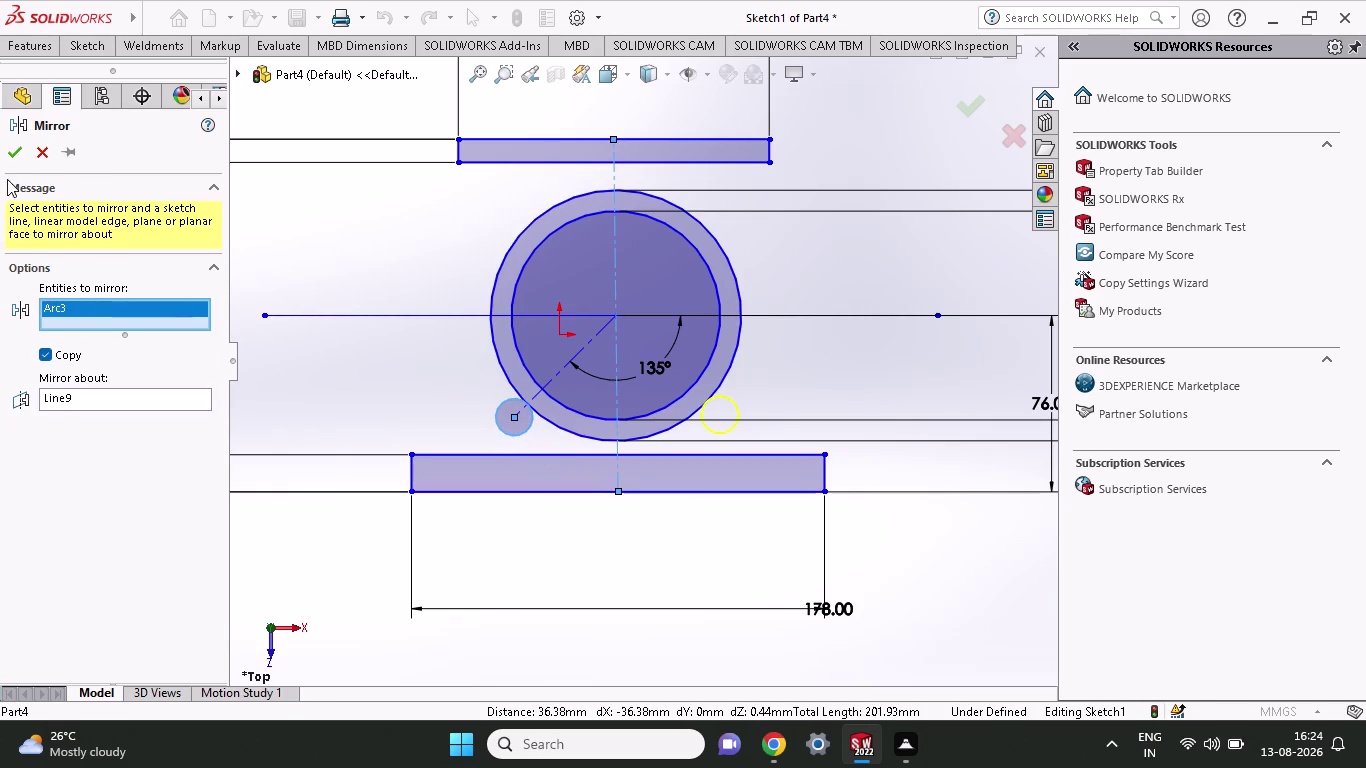
click(10, 155)
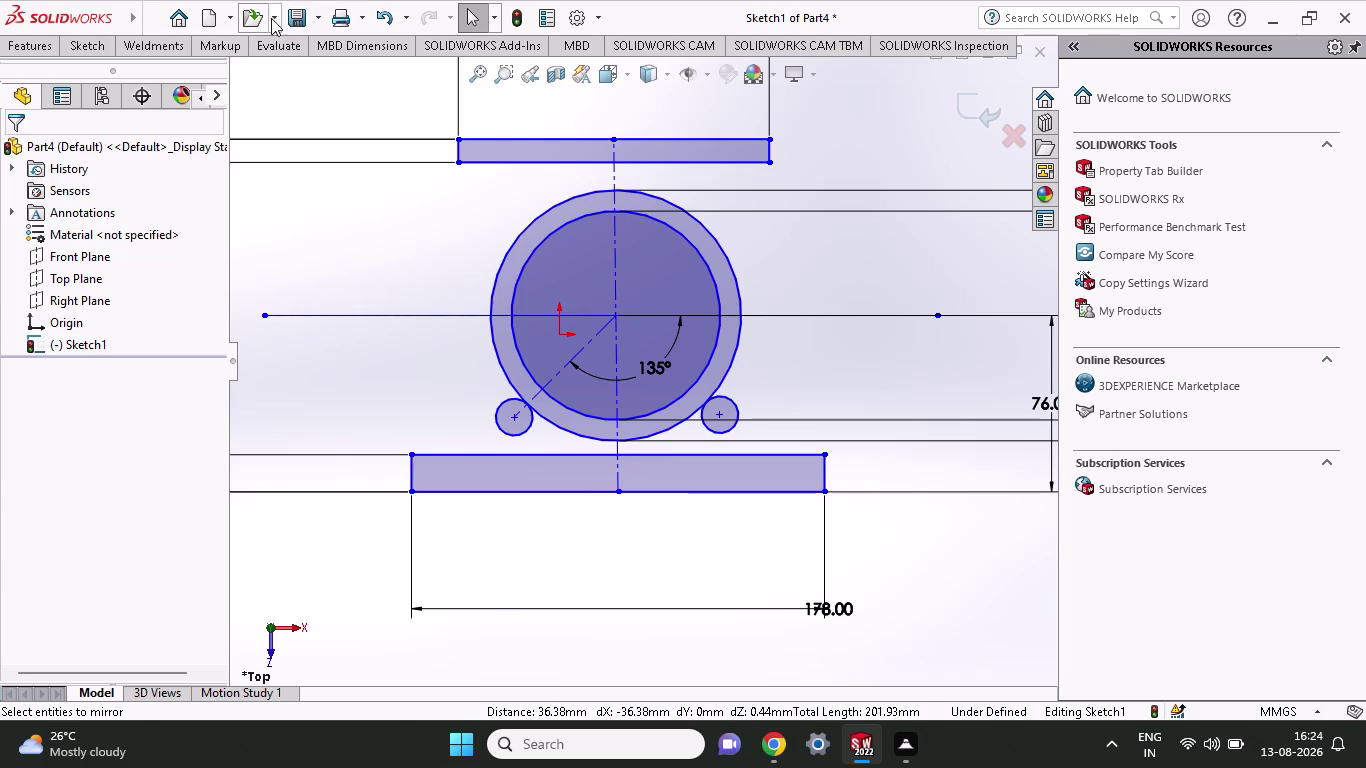
Mirror the right lug circle Arc4 about the horizontal centerline Line11.
click(73, 49)
click(488, 78)
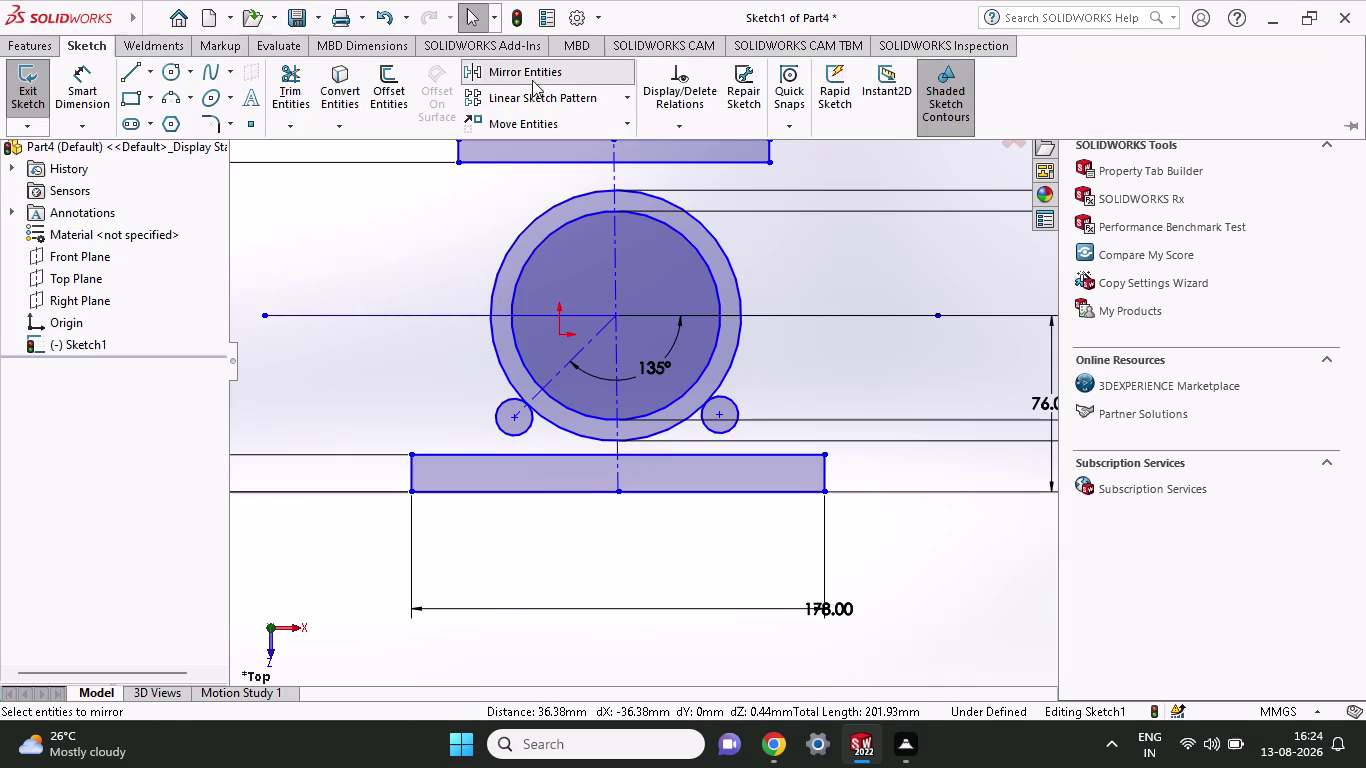
click(738, 410)
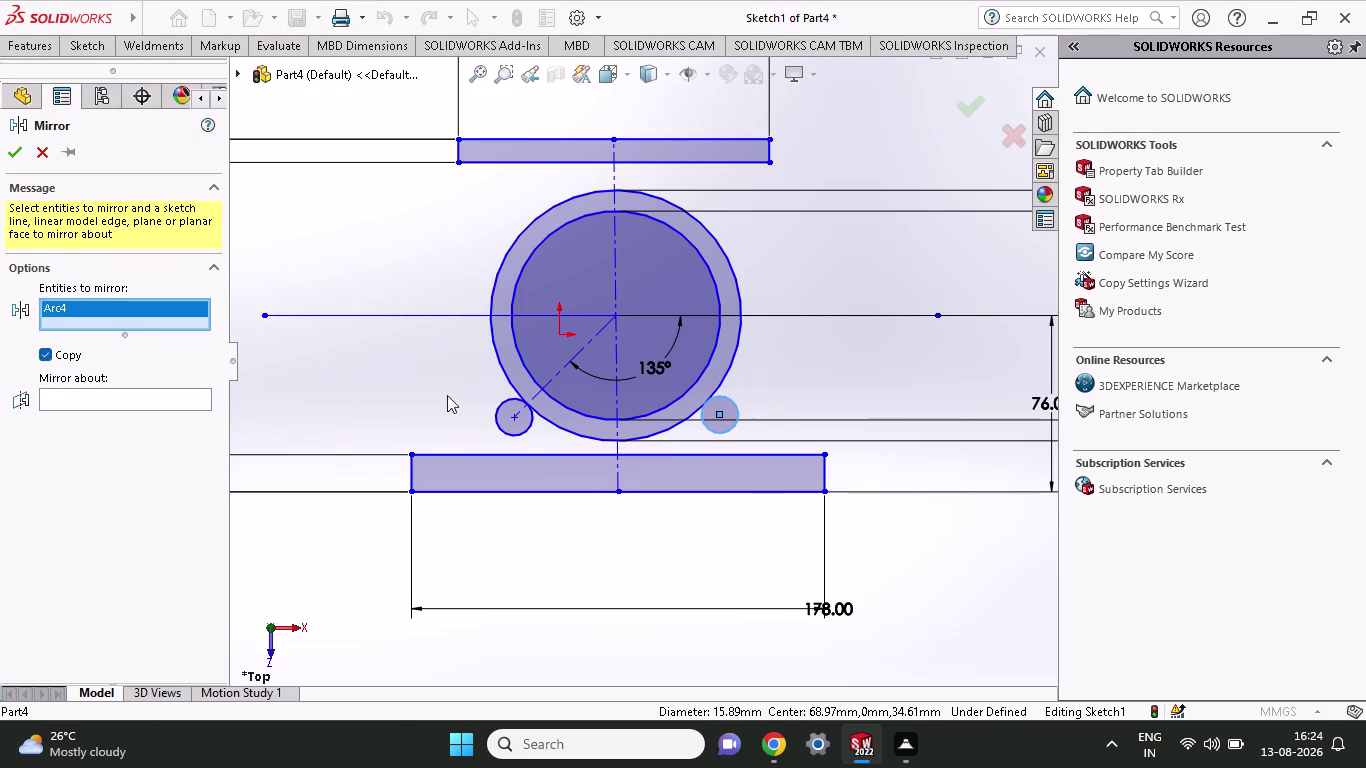
click(163, 396)
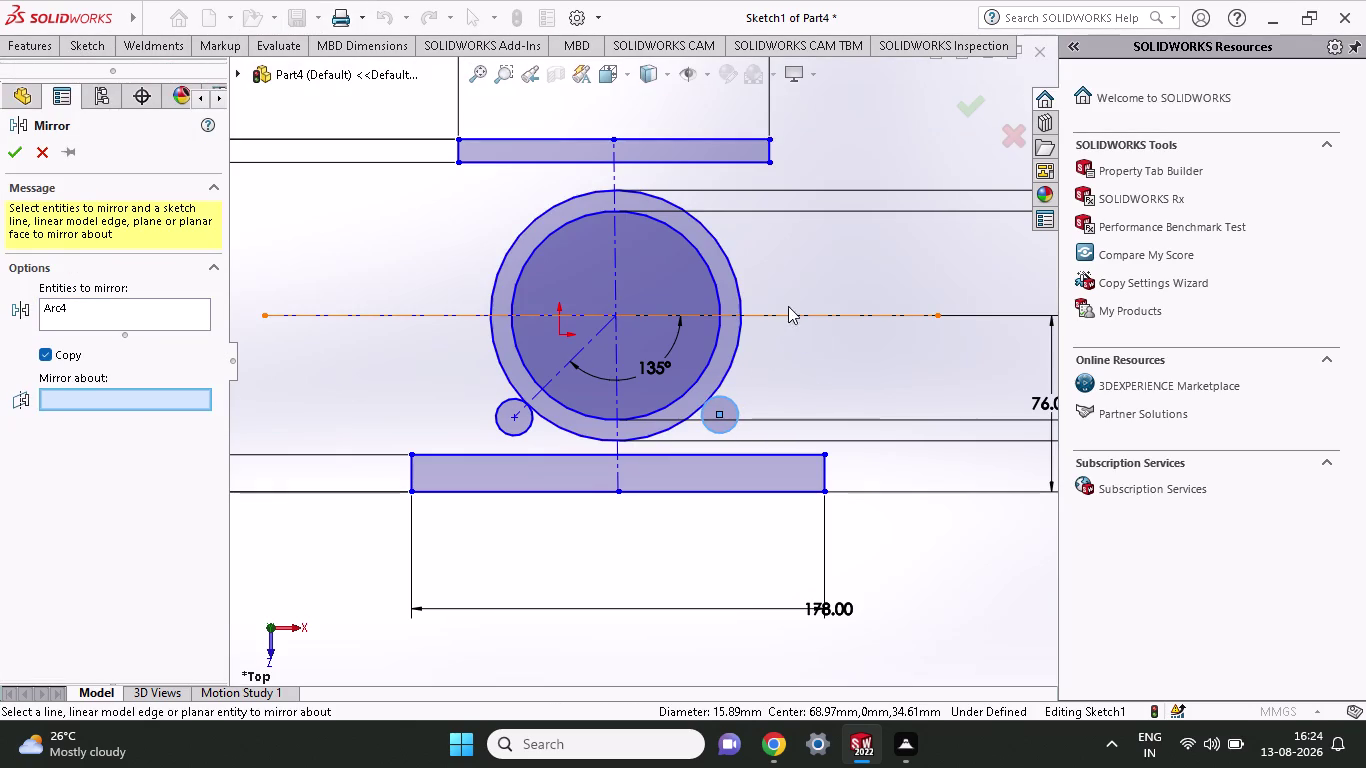
click(787, 317)
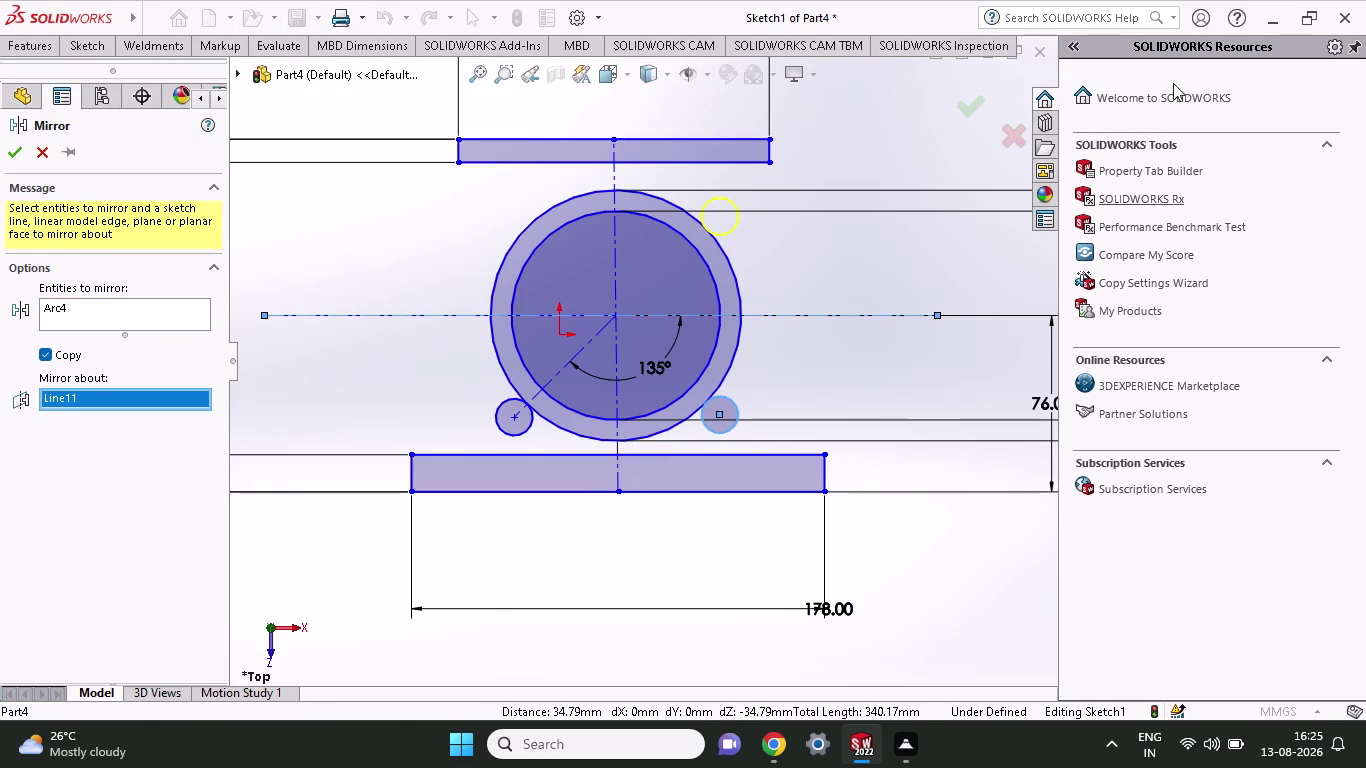
click(2, 150)
click(2, 148)
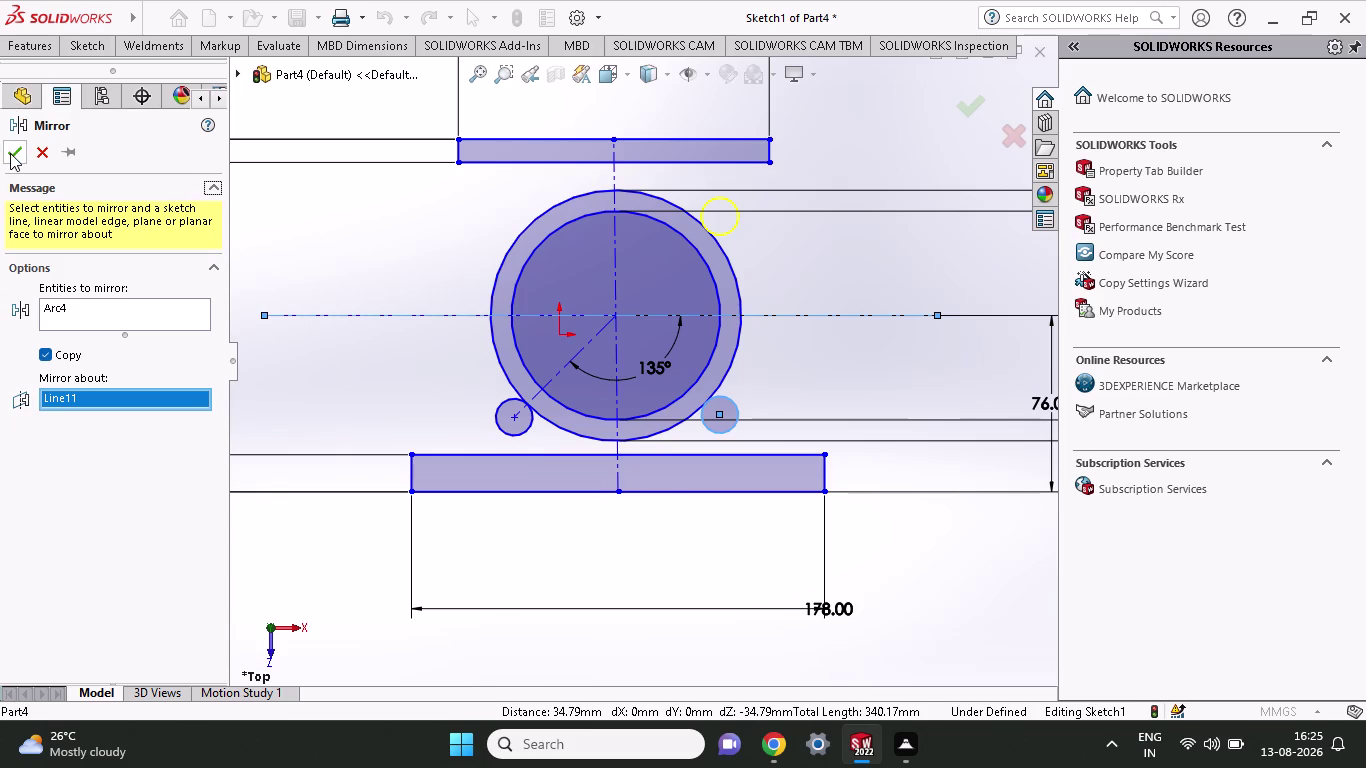
click(10, 153)
click(739, 409)
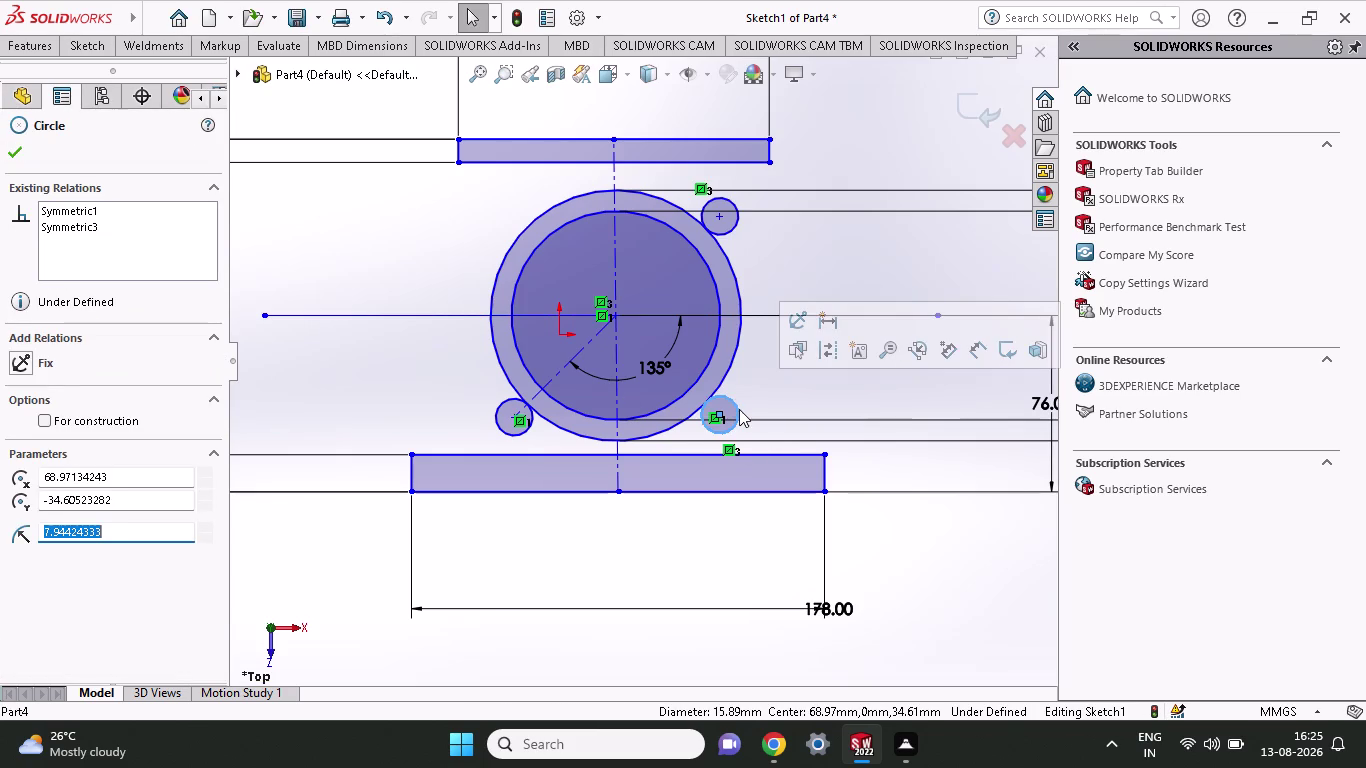
Delete the lower-right lug circle and draw a circle on the lower-left lug centre.
key(Delete)
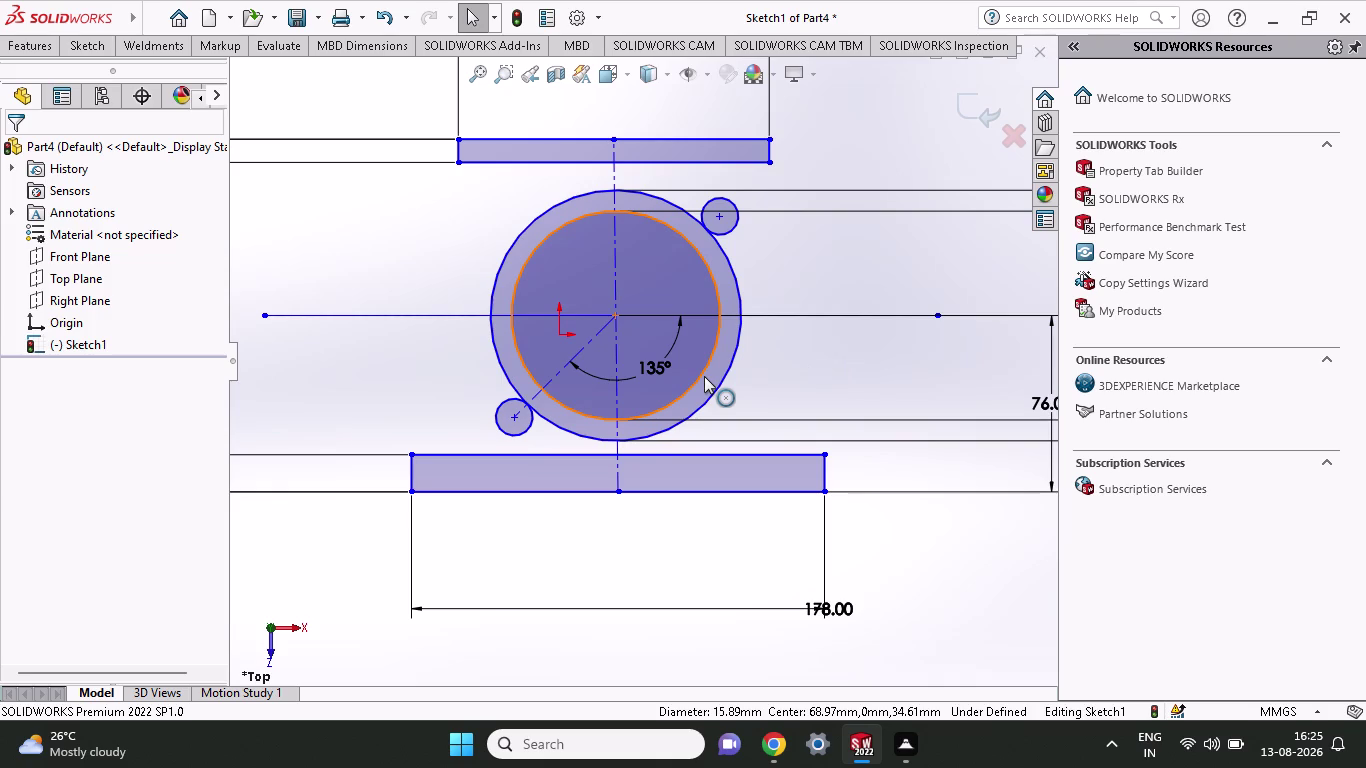
click(69, 46)
click(171, 77)
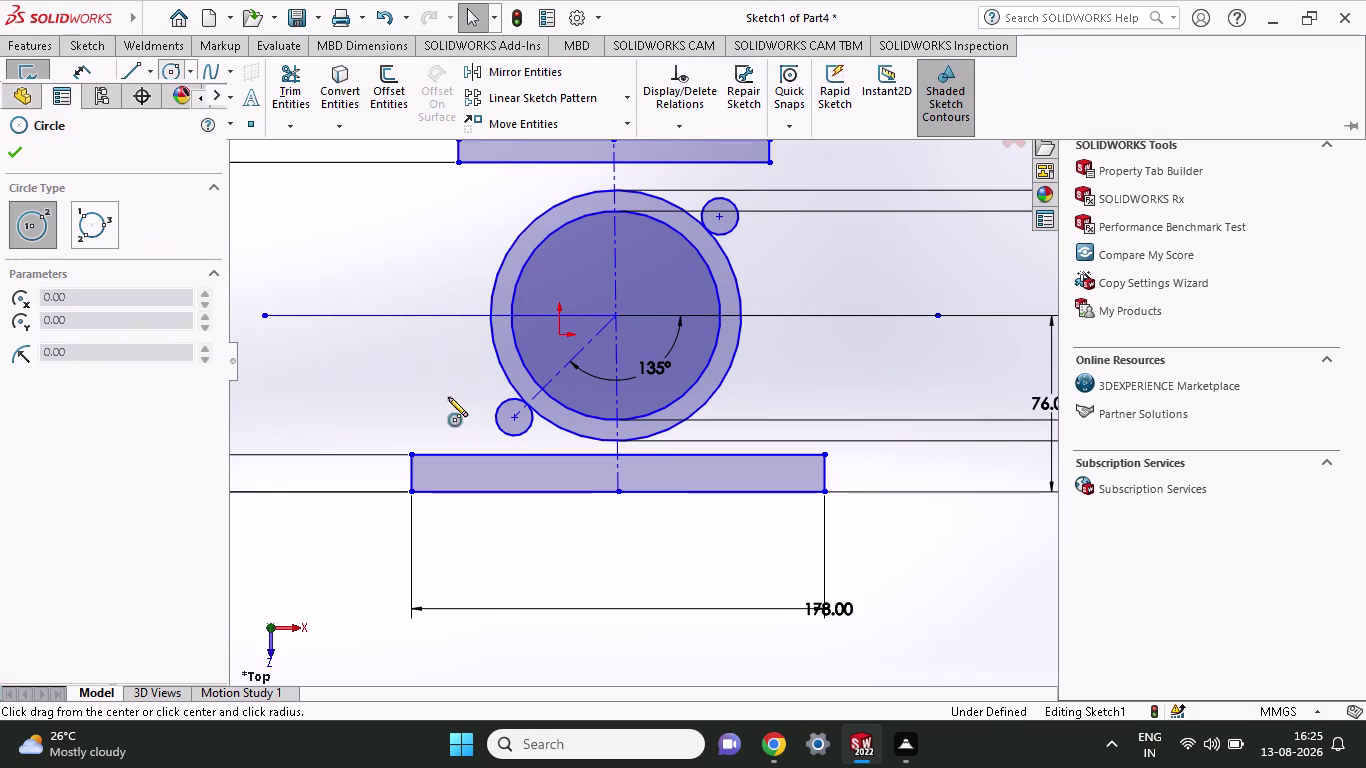
click(514, 416)
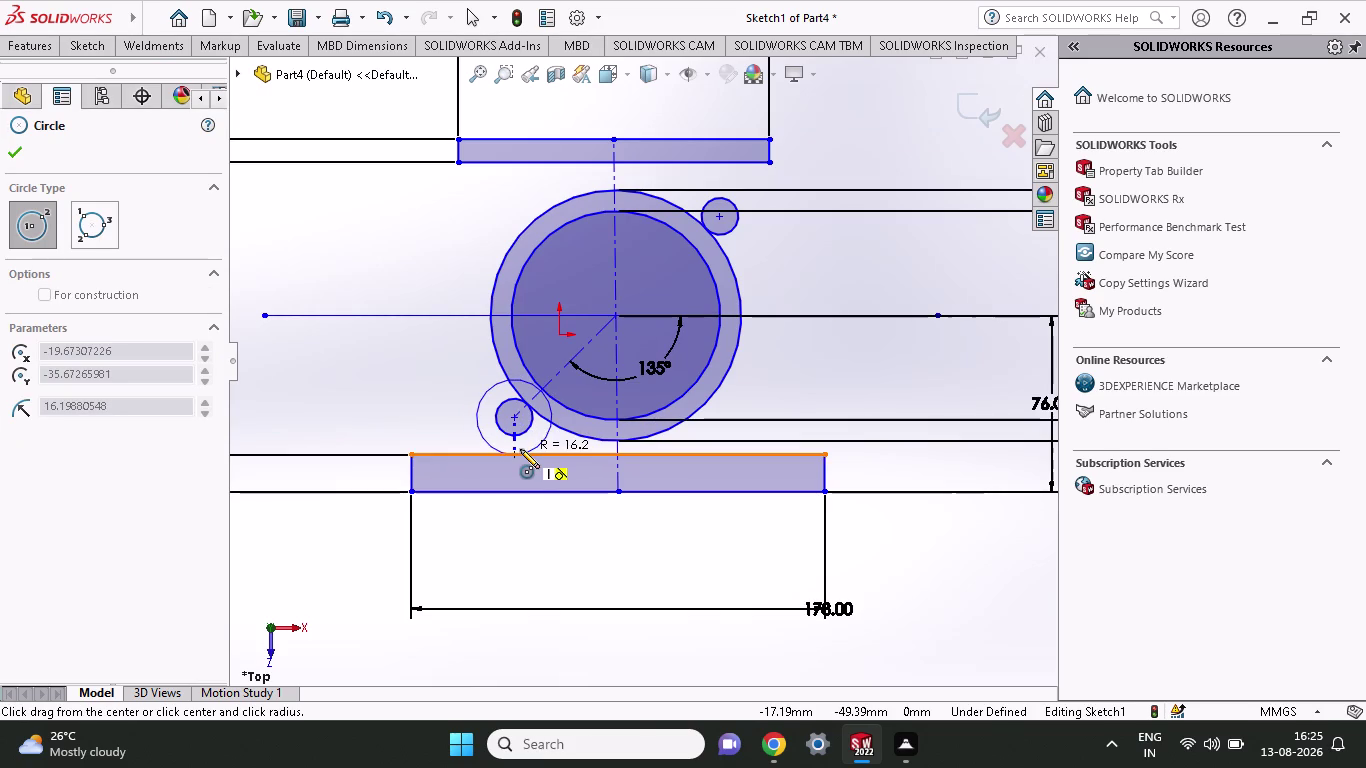
click(540, 440)
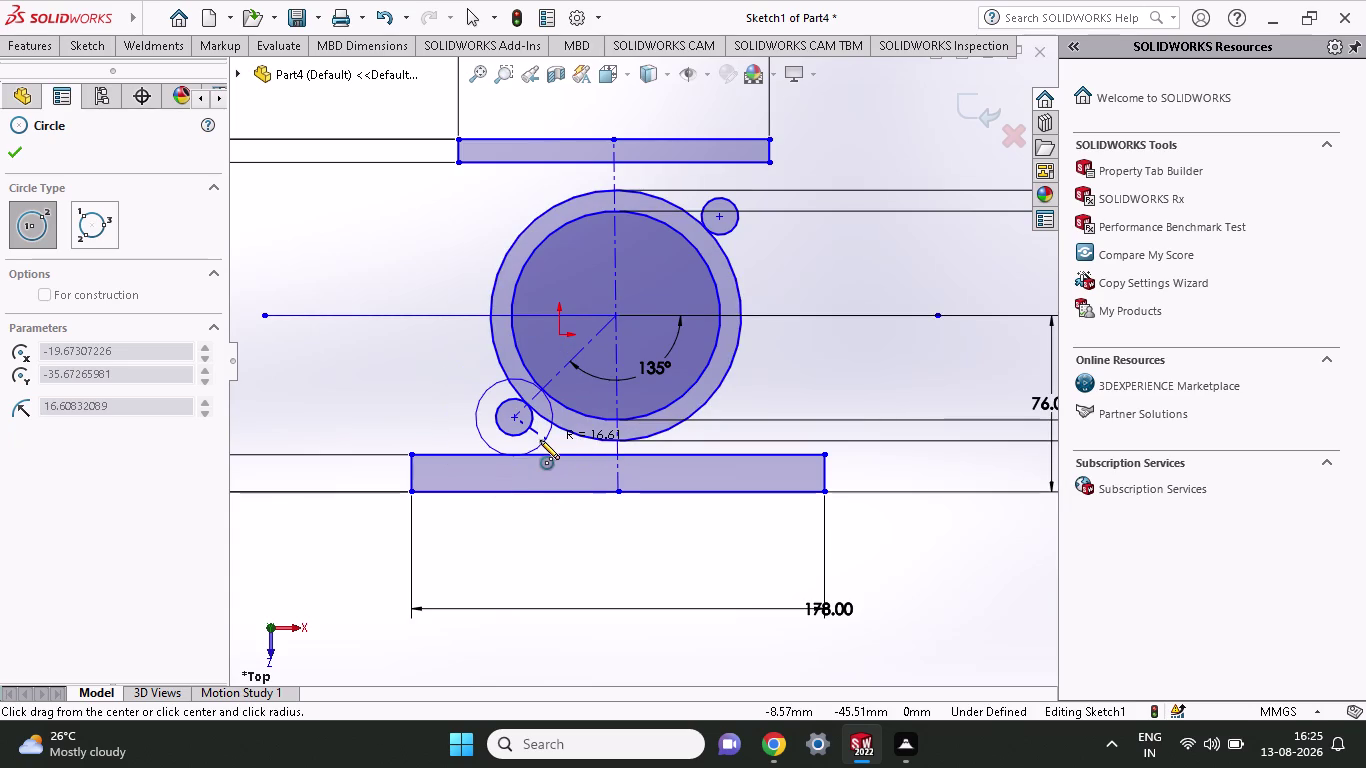
click(72, 42)
click(90, 91)
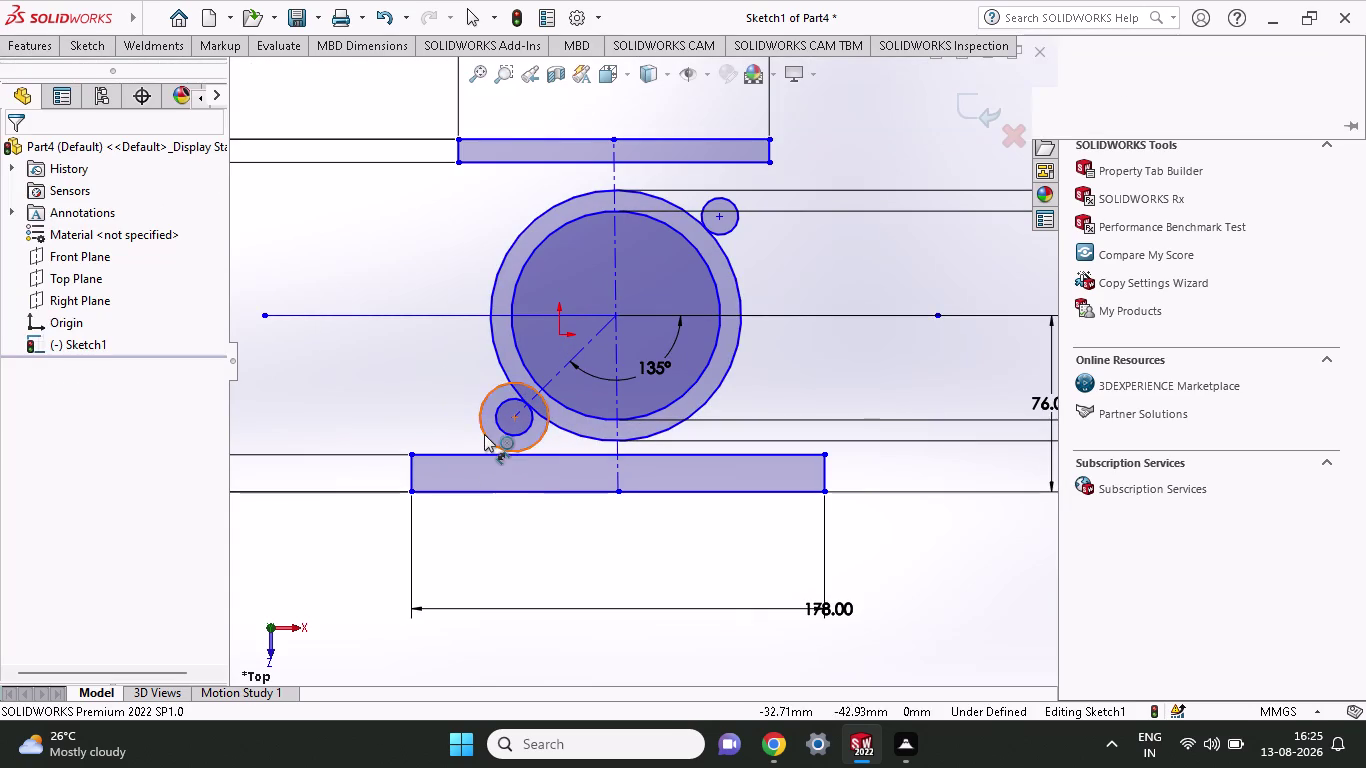
Give the new concentric circle an 18 mm diameter.
click(484, 434)
scroll(up, 3)
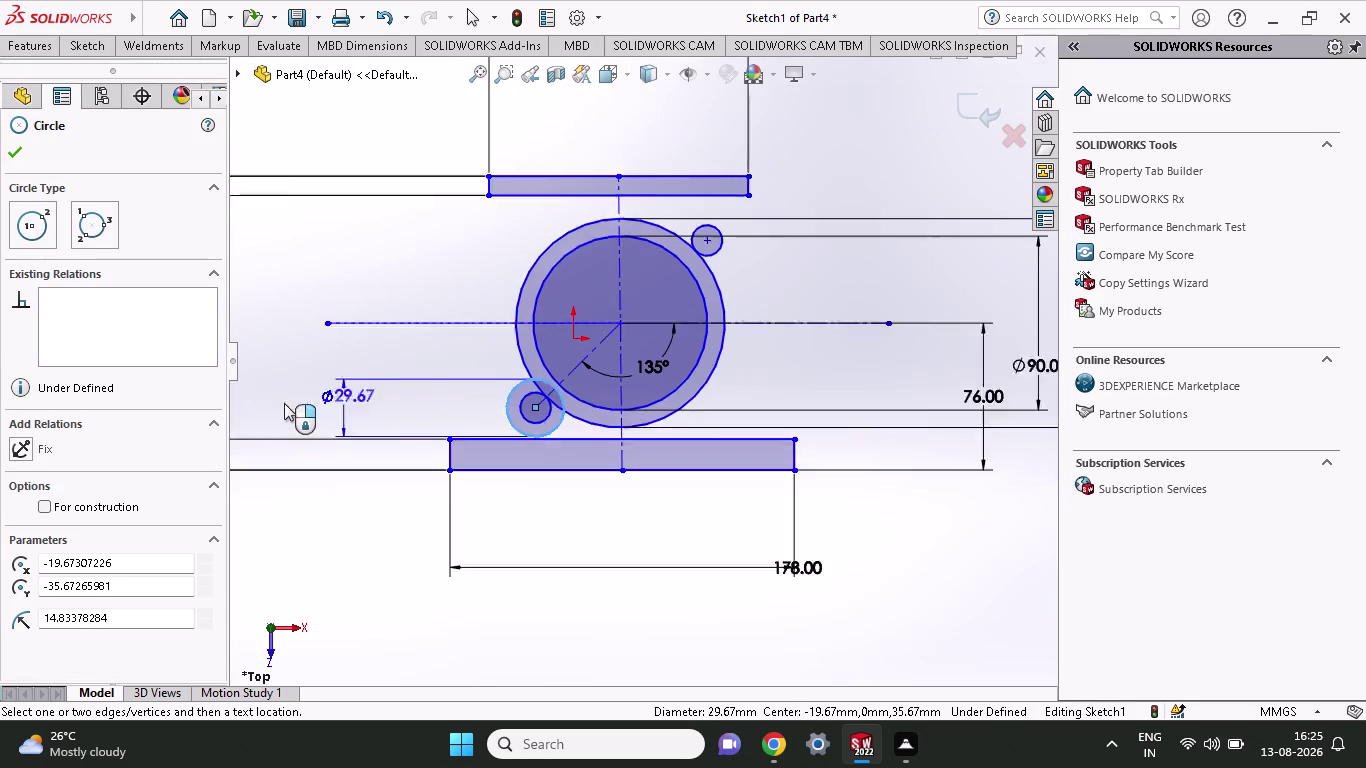
scroll(up, 3)
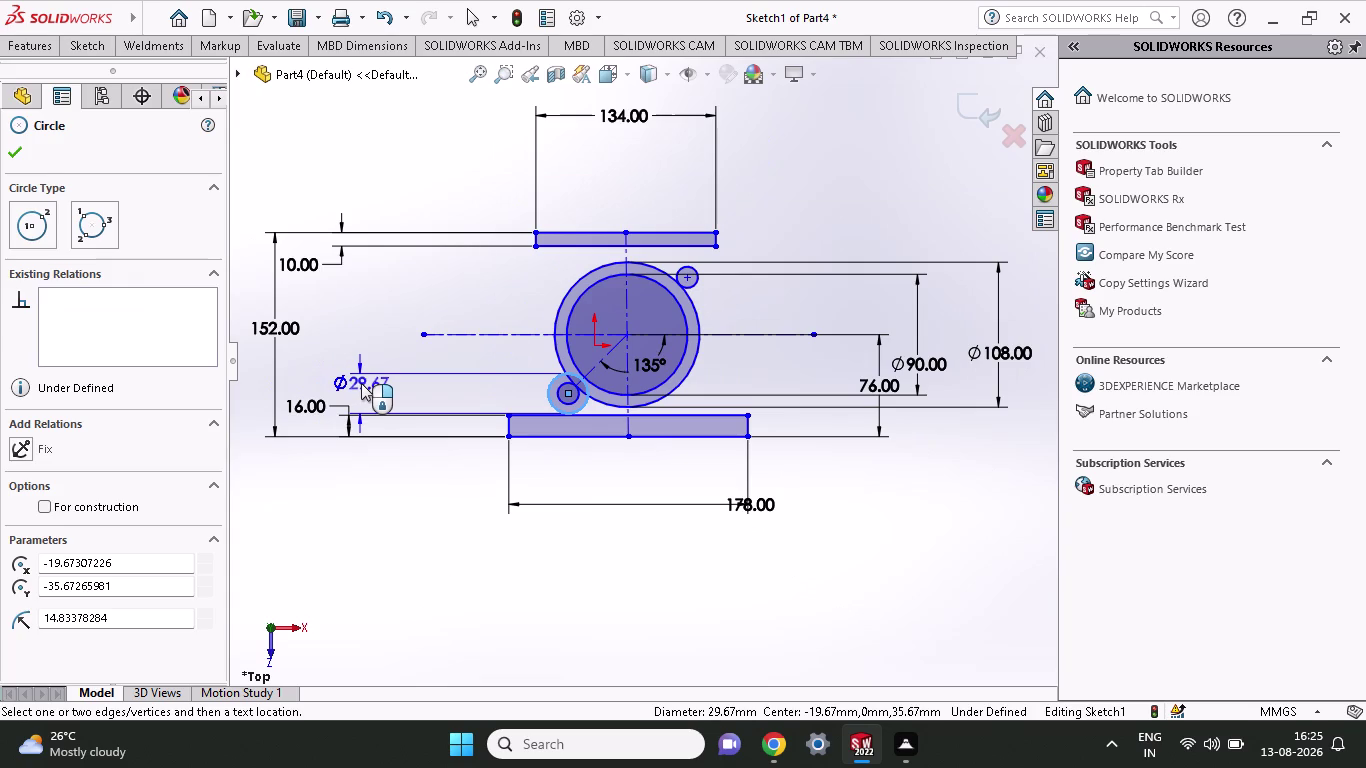
click(361, 383)
text(18)
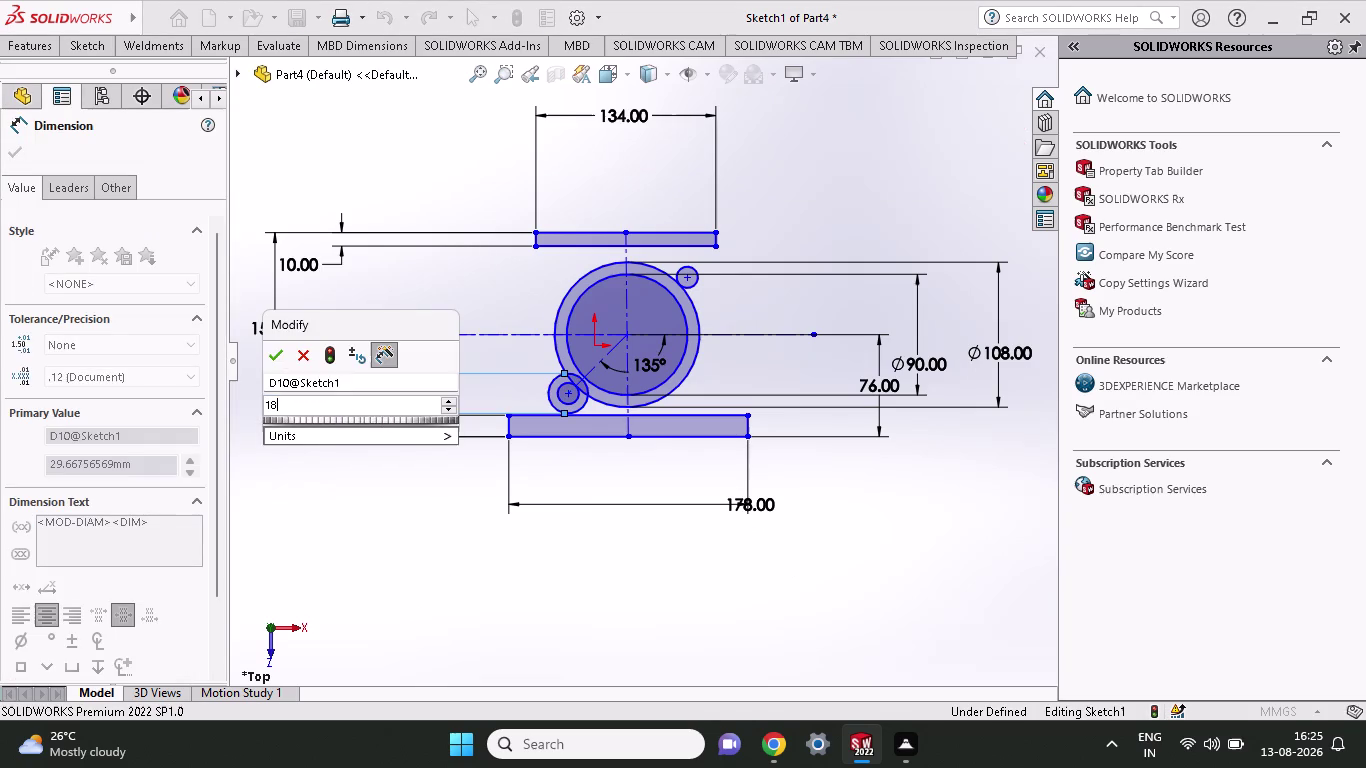
key(Return)
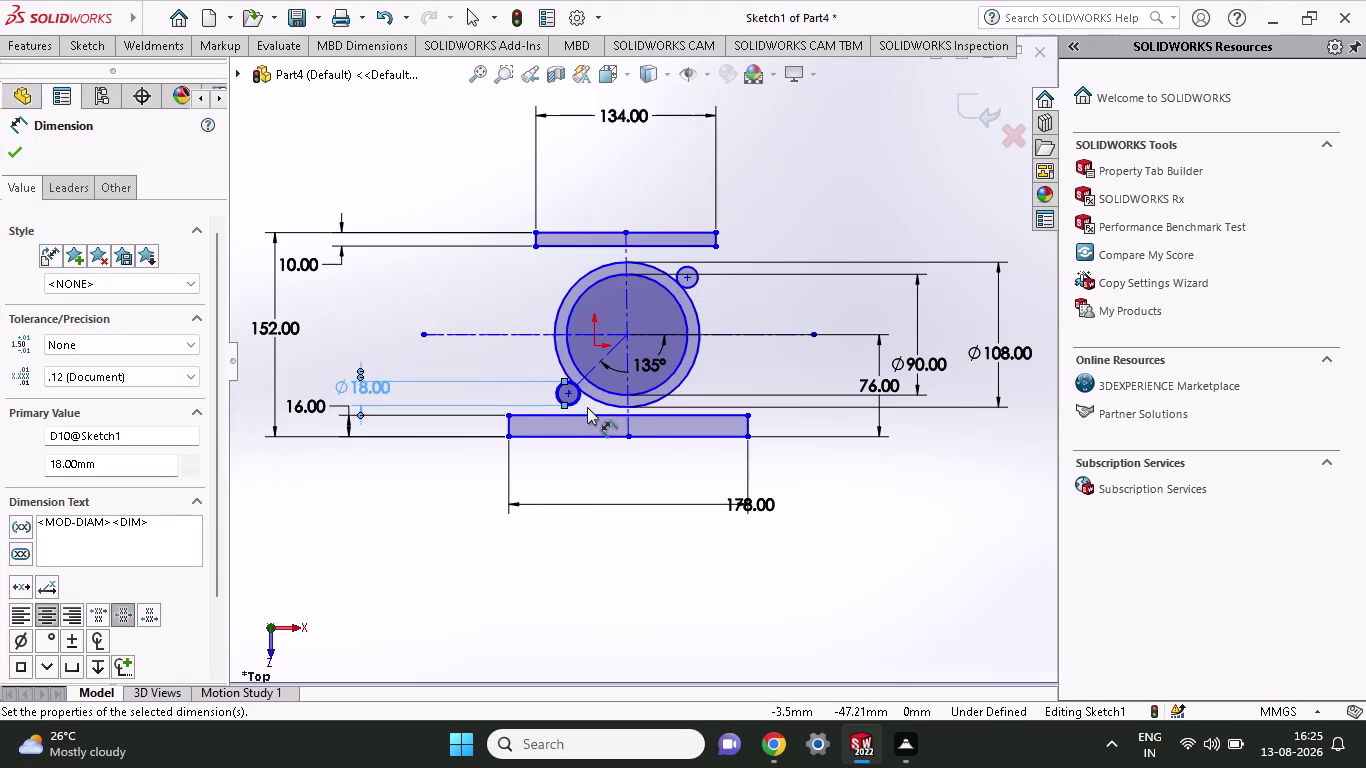
scroll(down, 3)
scroll(down, 3)
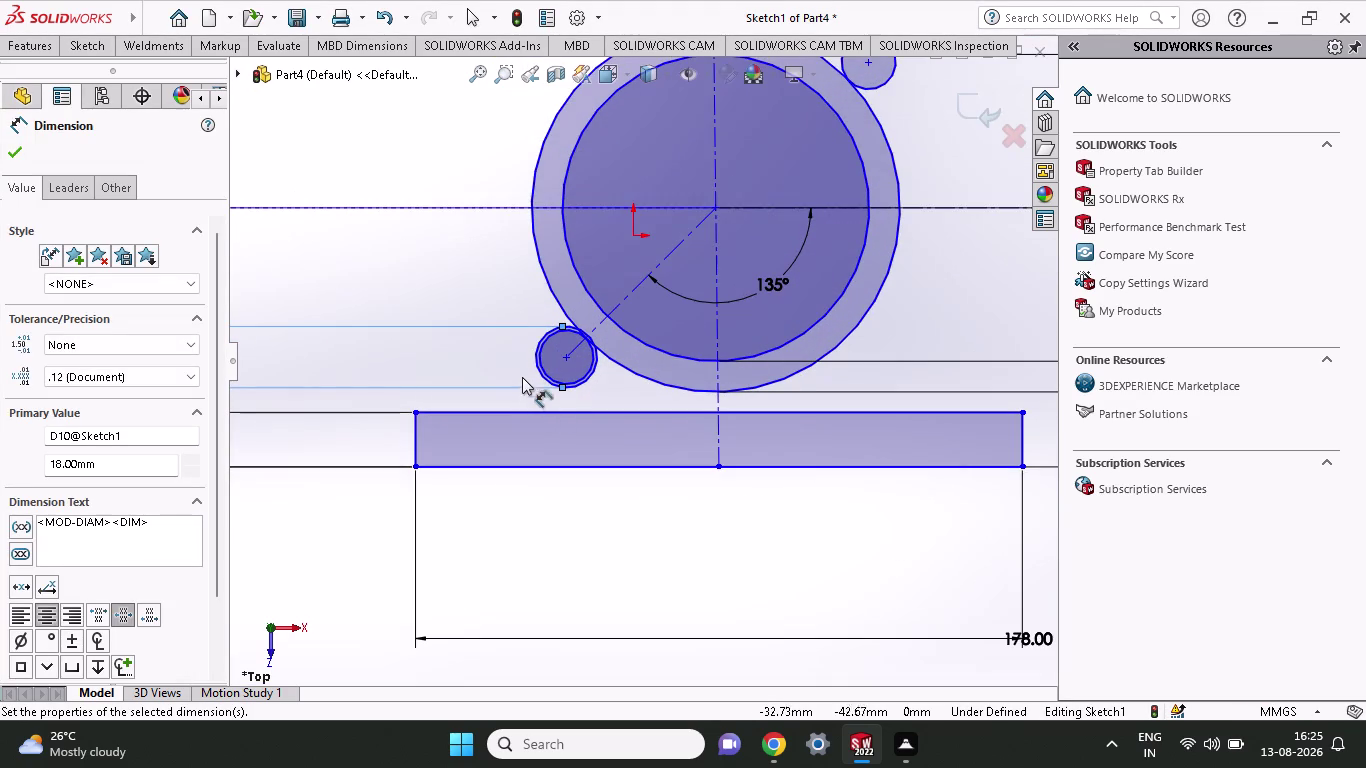
scroll(down, 3)
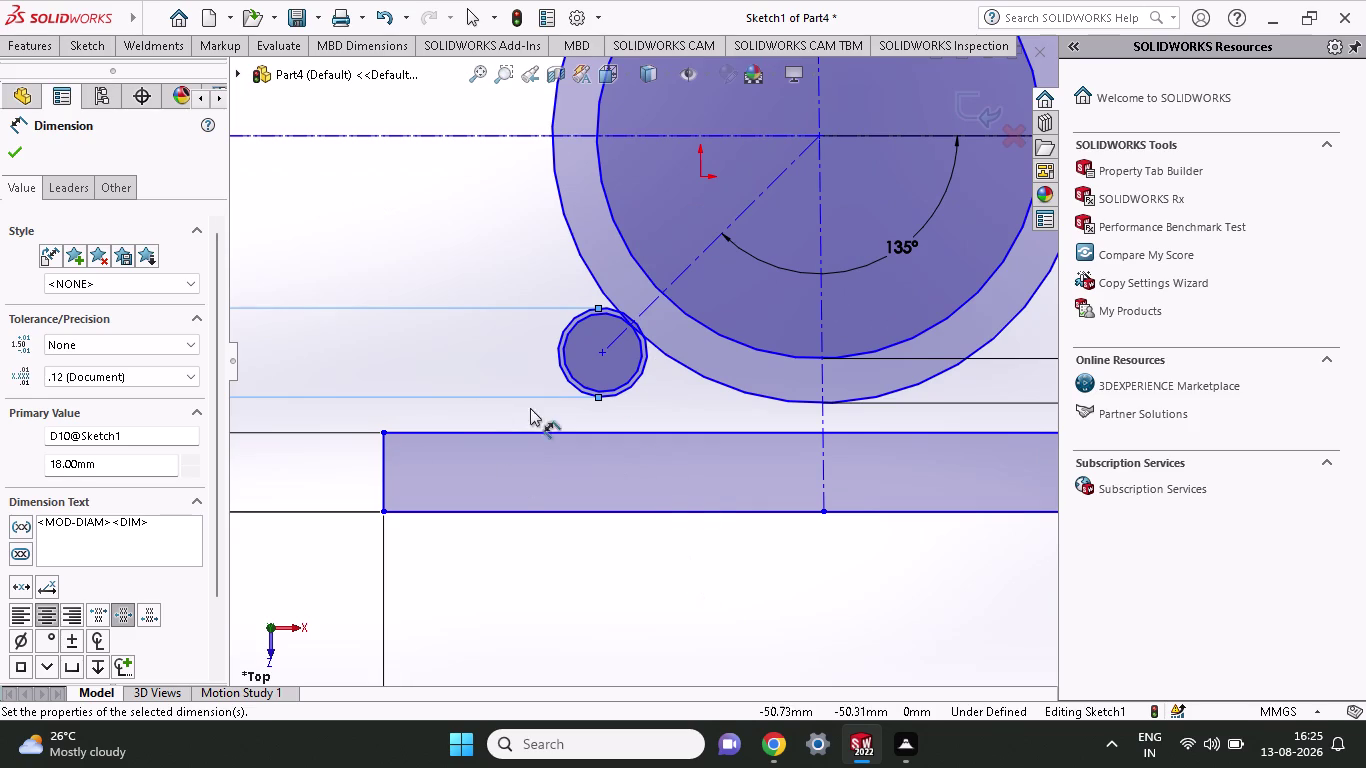
Dimension the lower-left lug's inner circle to a 5 mm diameter.
scroll(up, 3)
scroll(up, 3)
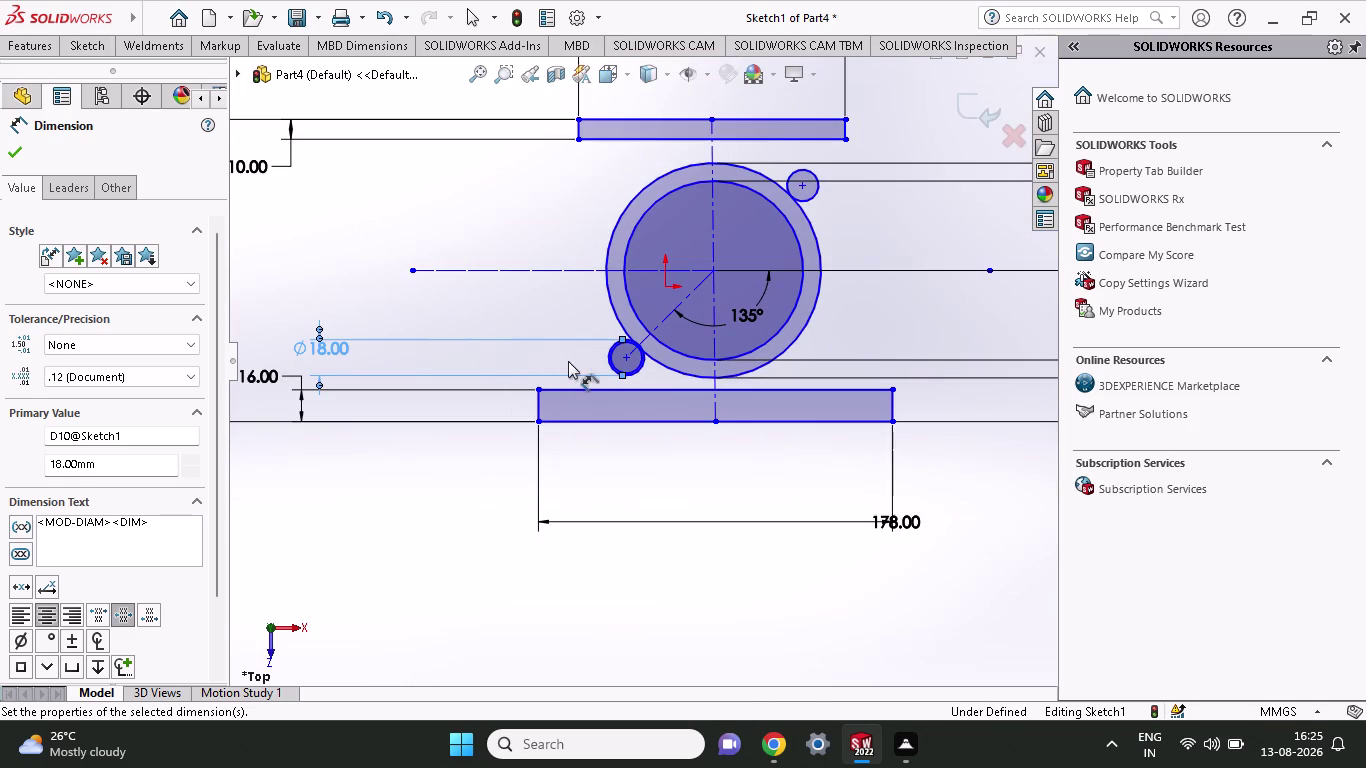
click(612, 360)
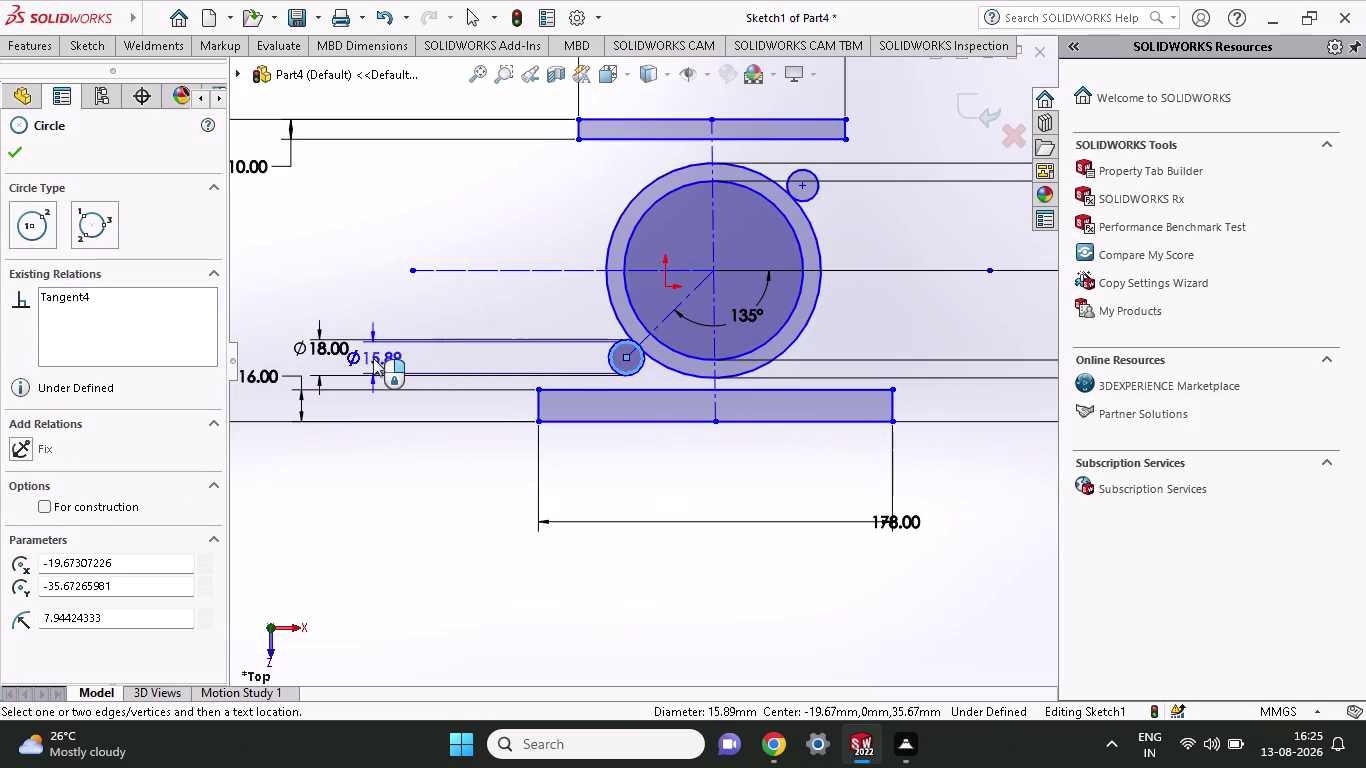
click(368, 313)
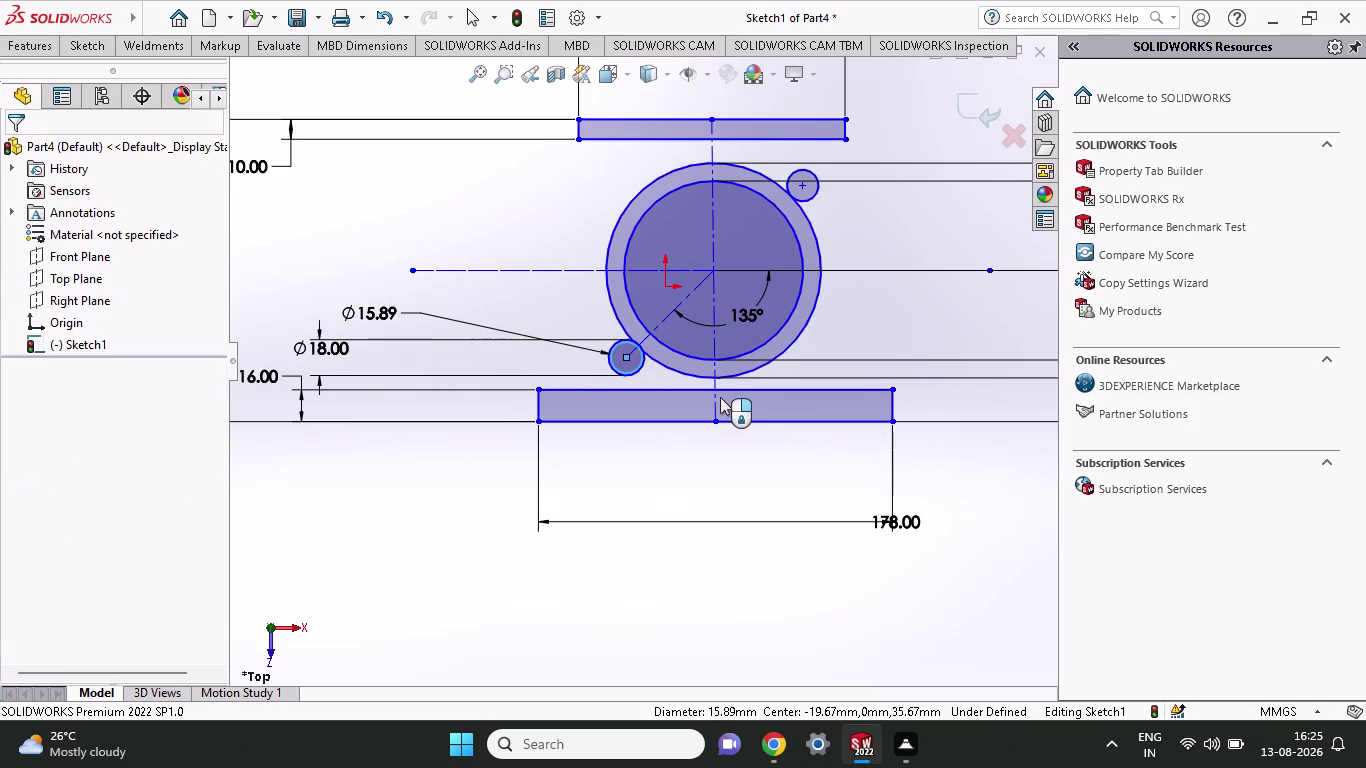
key(5)
key(Return)
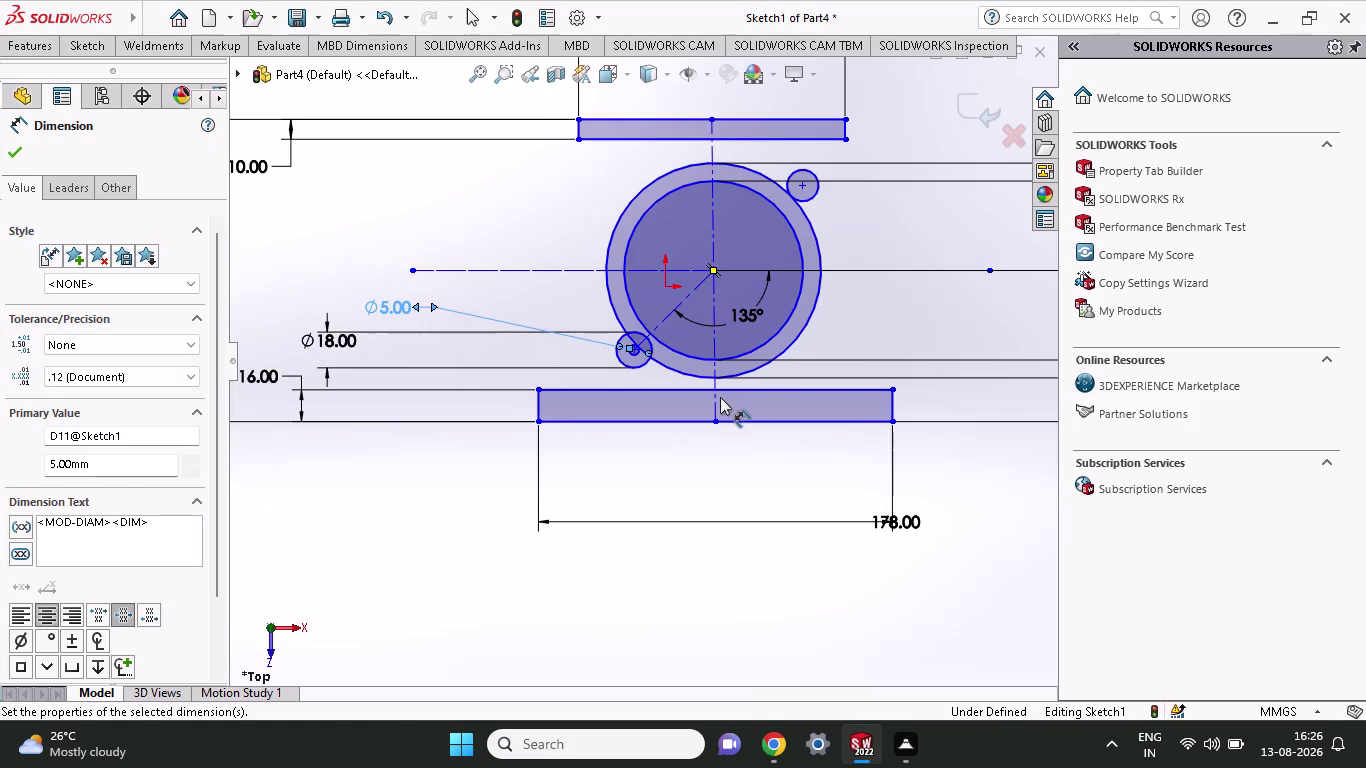
scroll(down, 3)
scroll(down, 3)
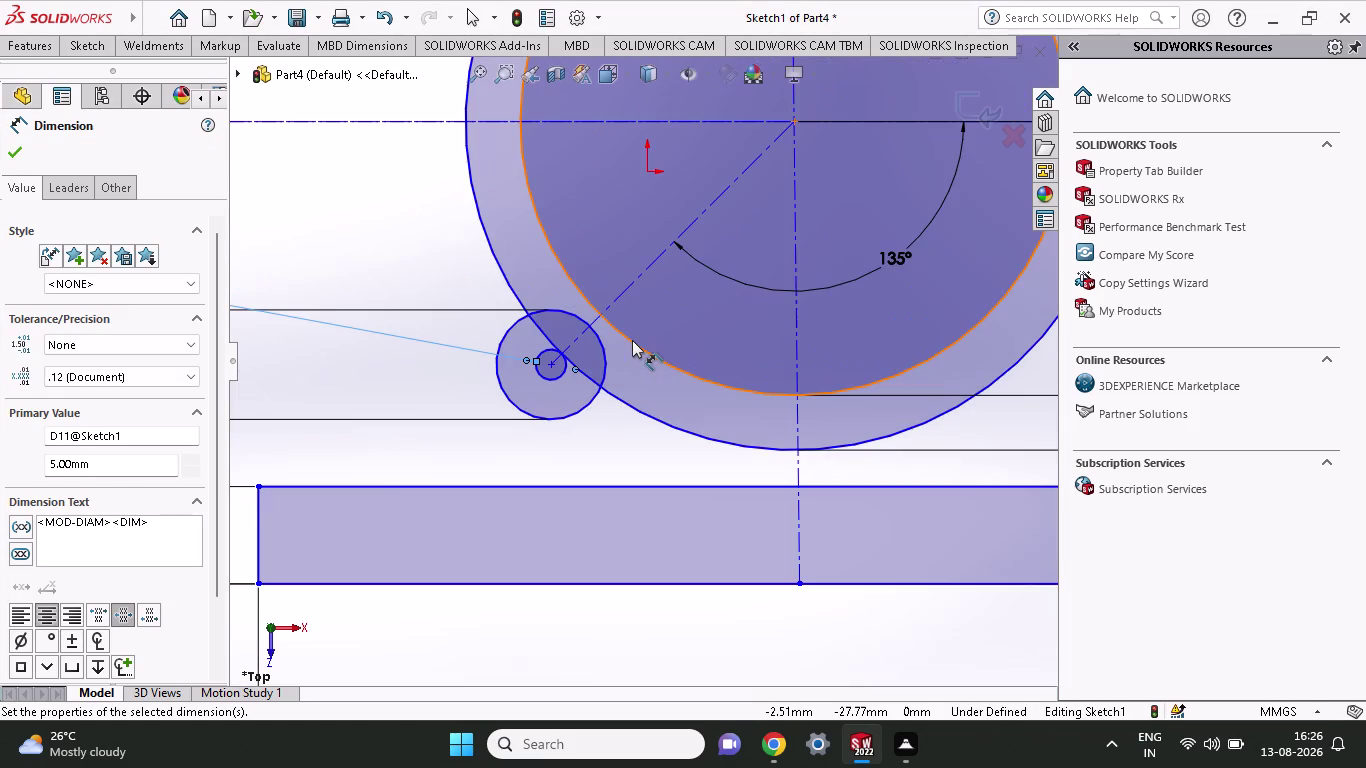
scroll(up, 3)
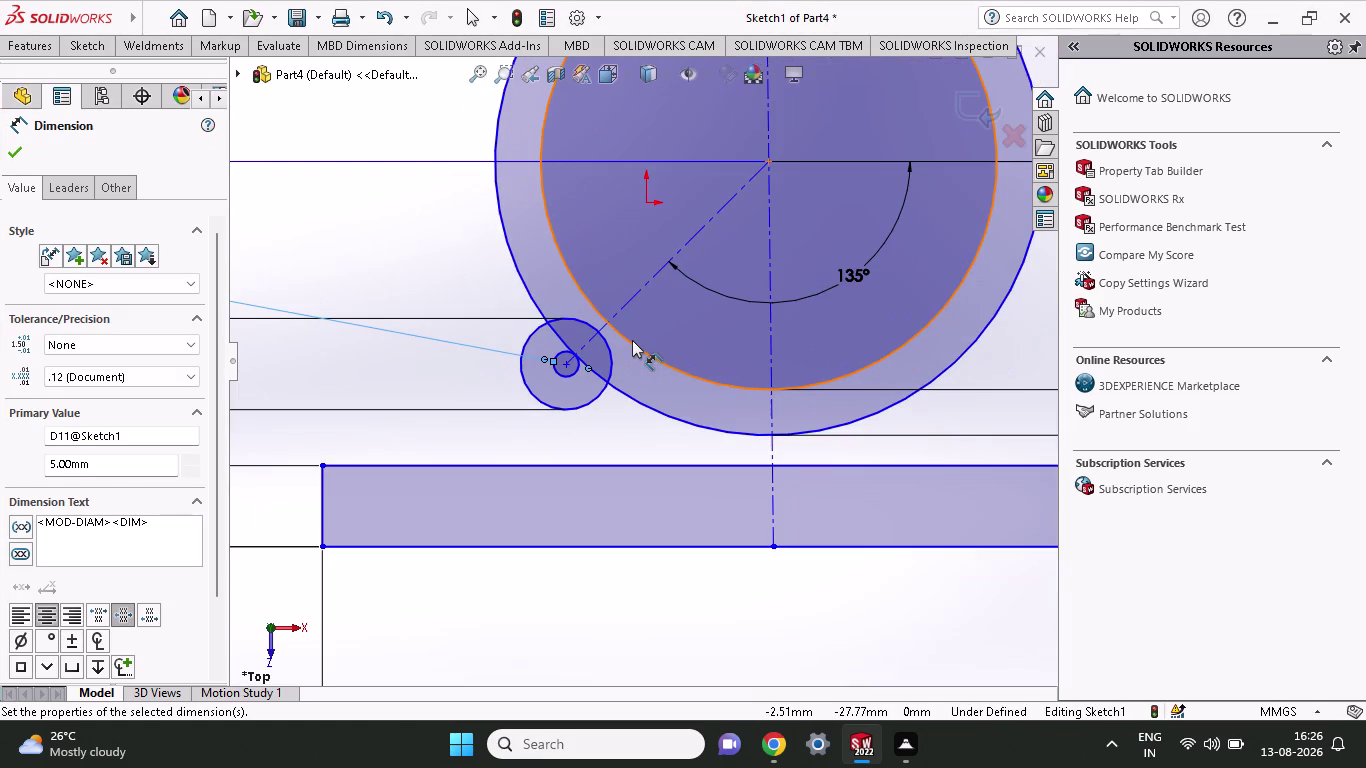
key(Escape)
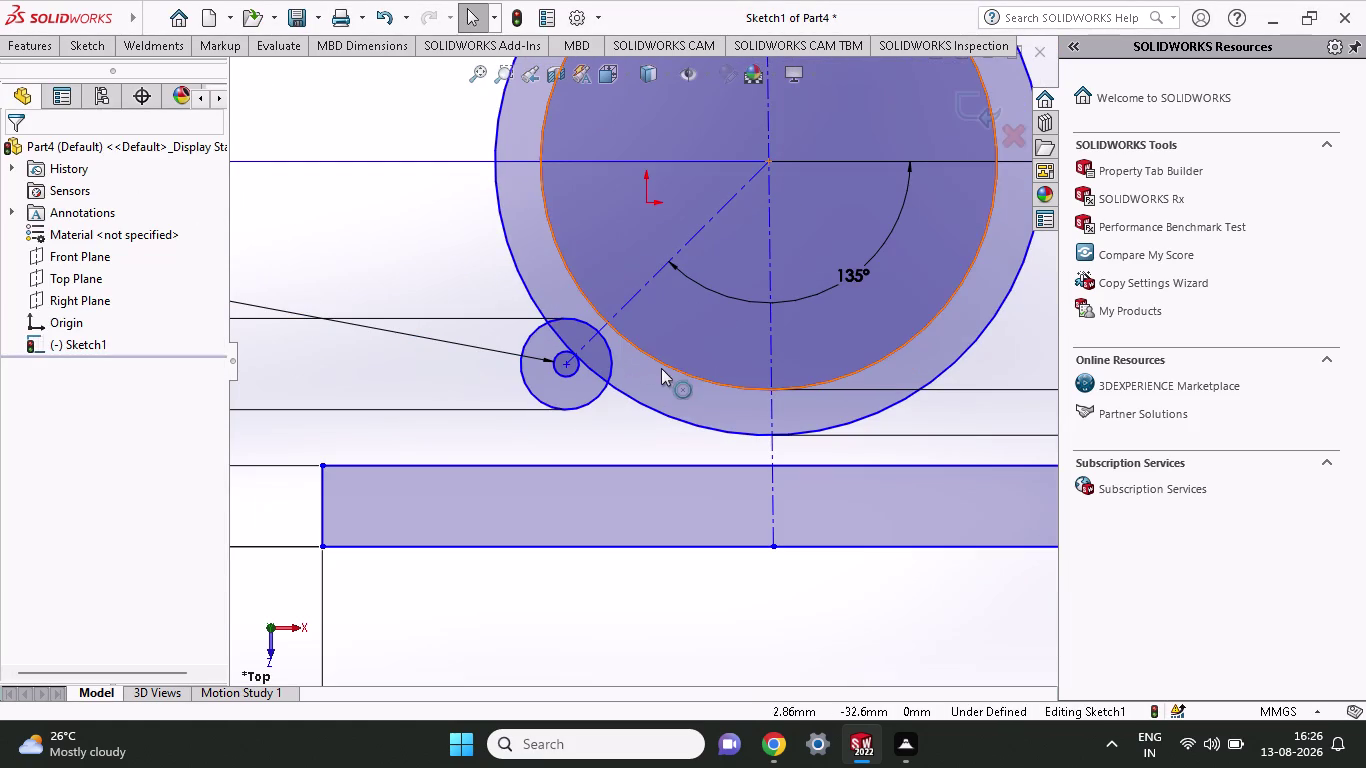
Undo the 18 mm and 5 mm lug edits until only the left lug circle remains.
key(ctrl+z)
key(ctrl+z)
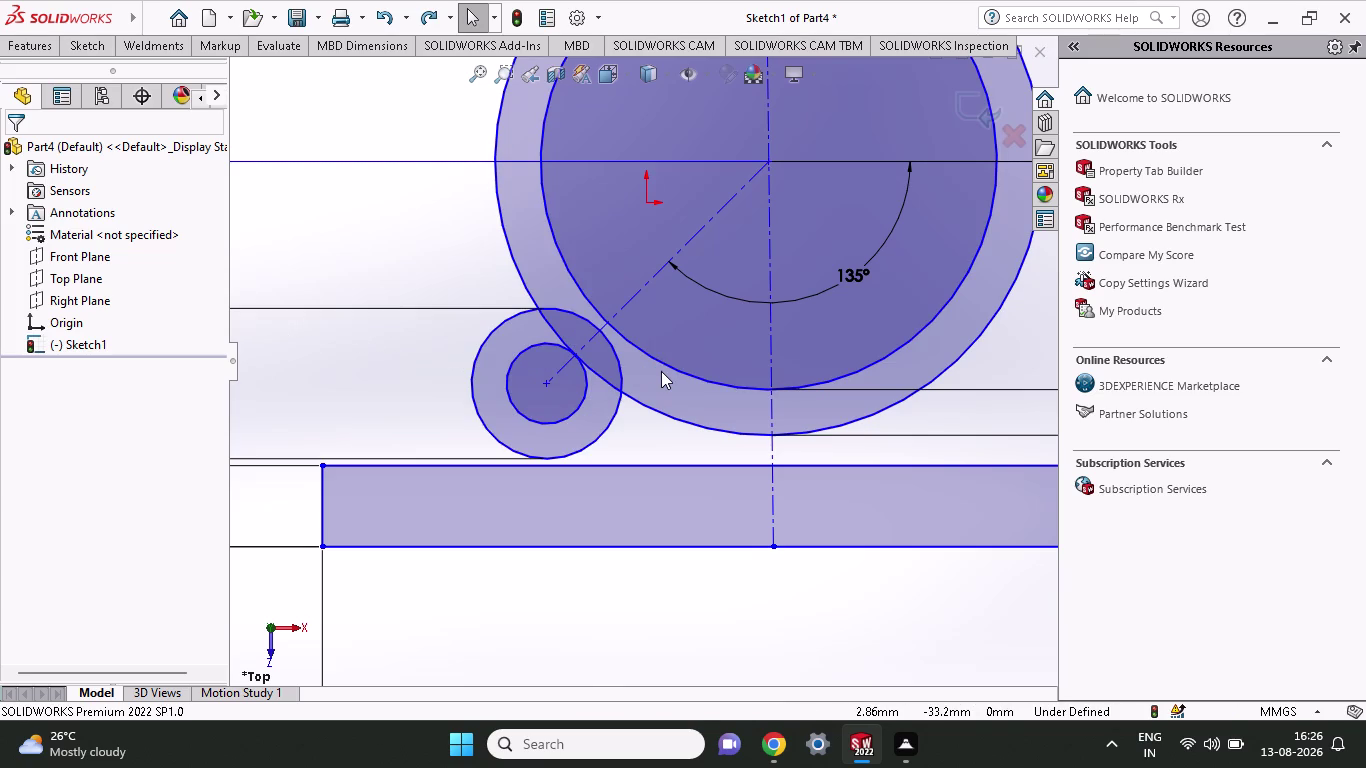
key(ctrl+z)
key(ctrl+z)
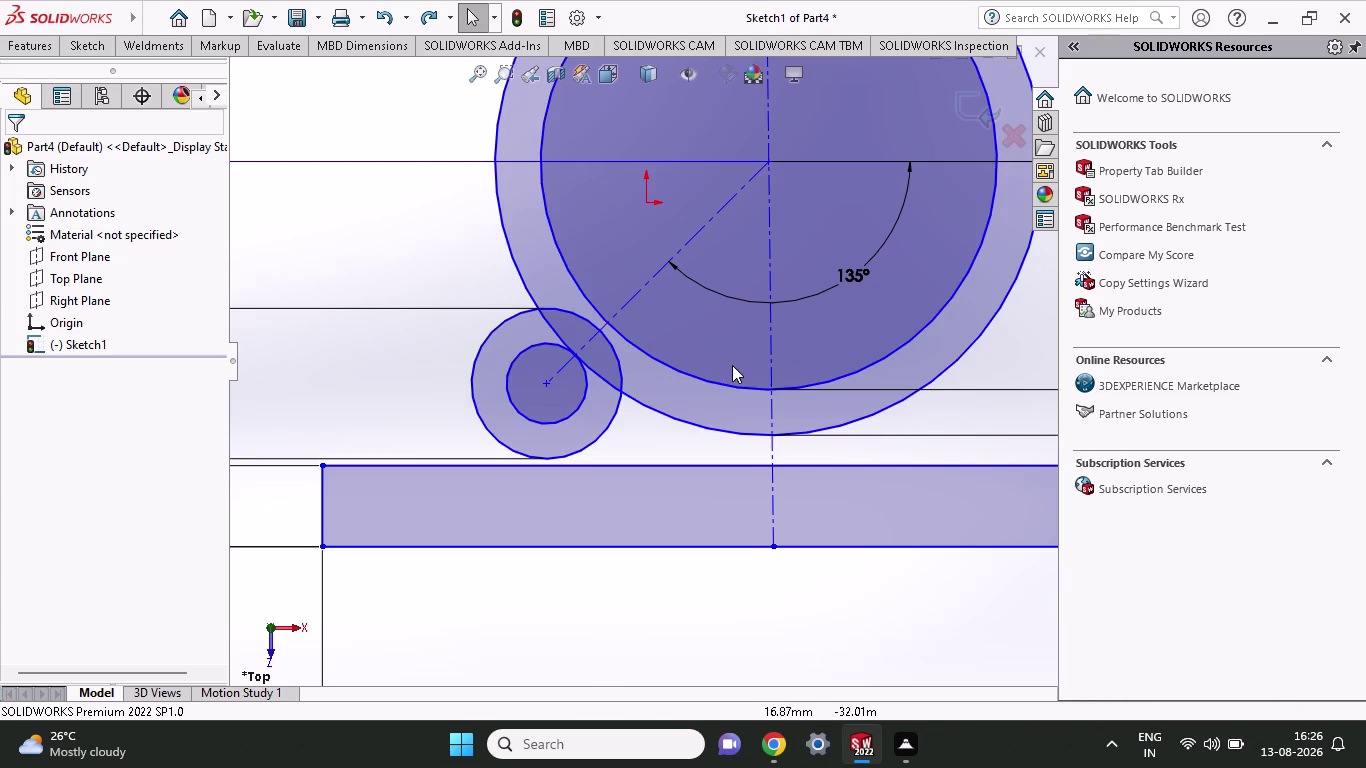
key(ctrl+z)
key(ctrl+z)
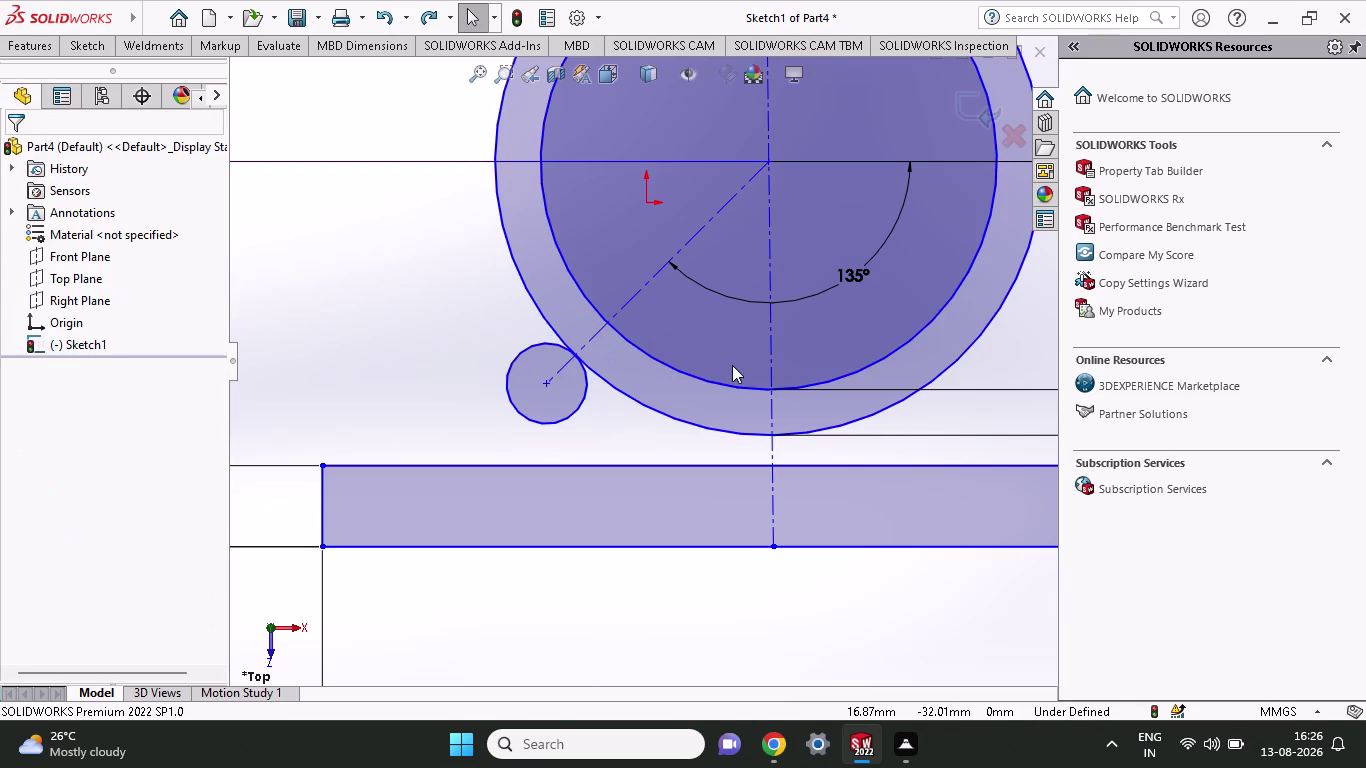
key(ctrl+z)
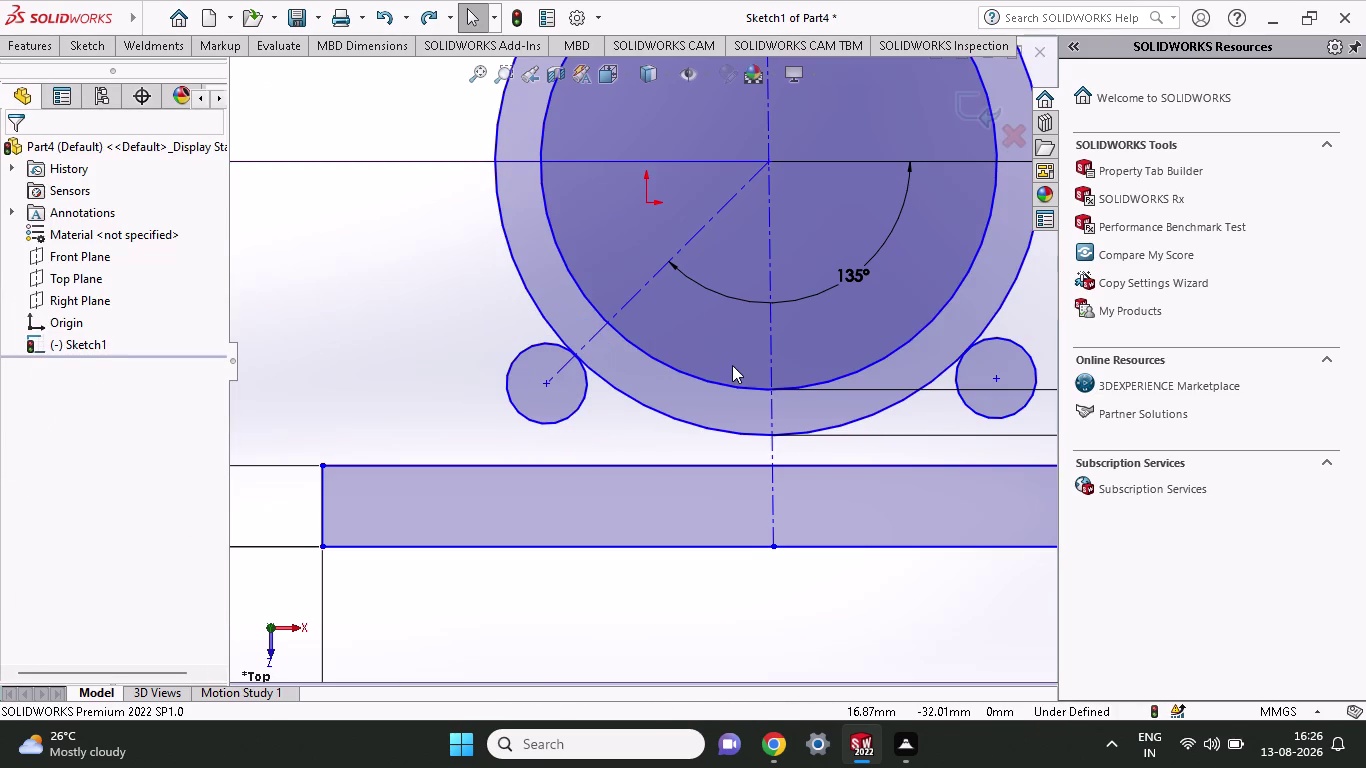
scroll(up, 3)
scroll(up, 3)
scroll(down, 3)
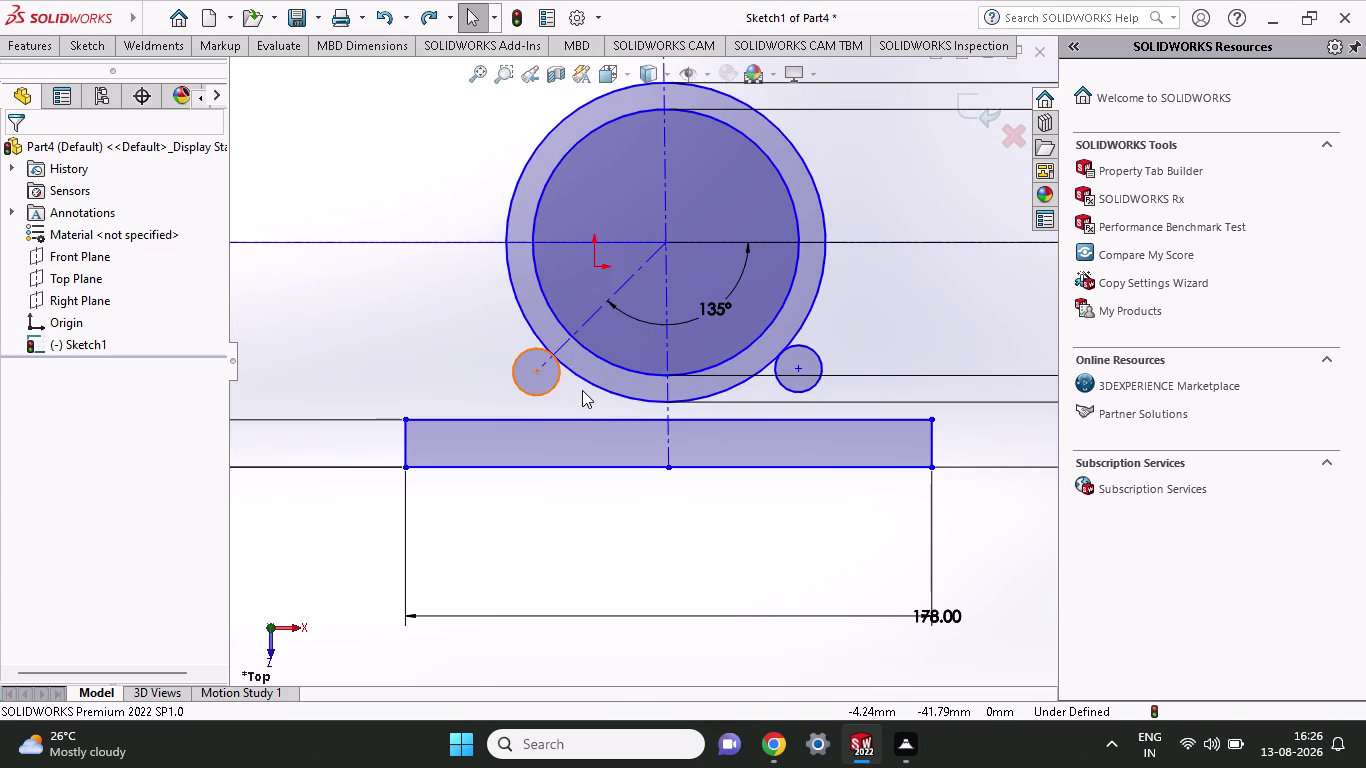
key(ctrl+z)
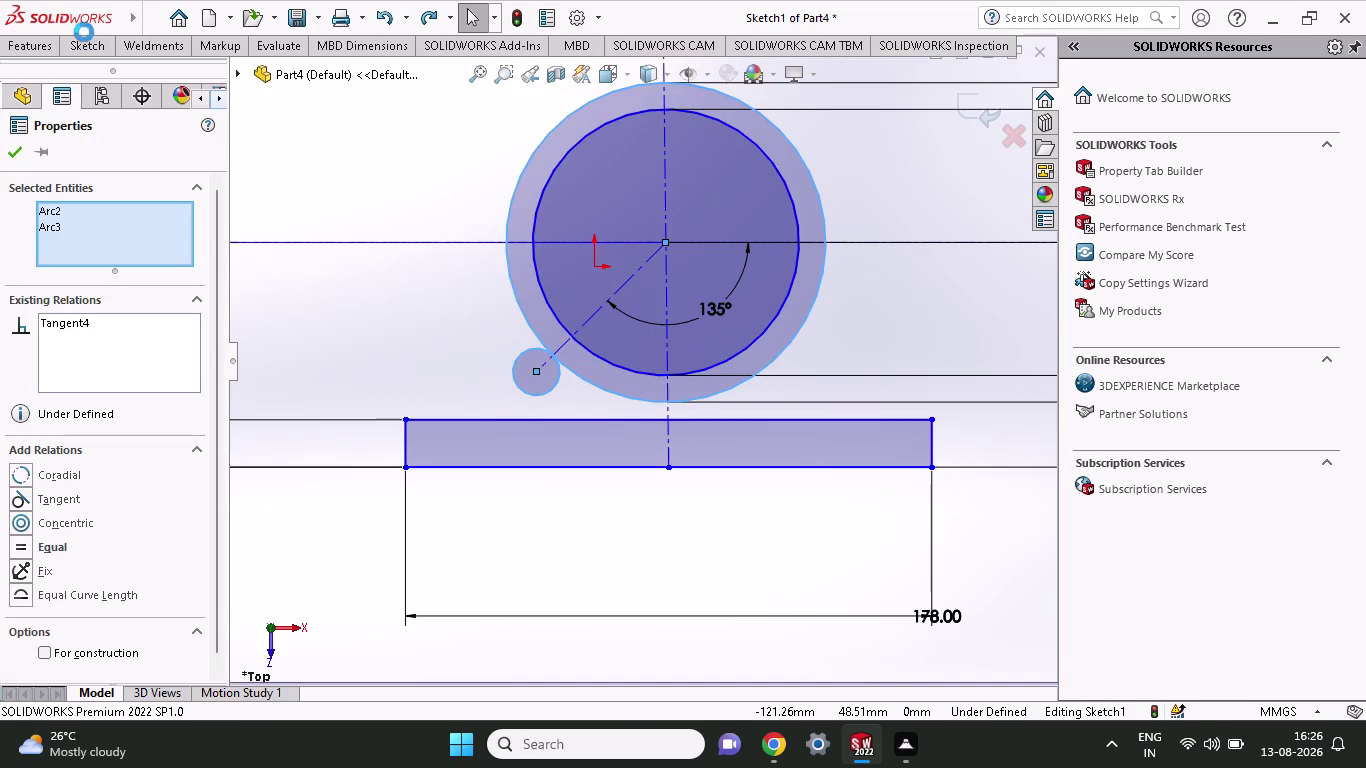
Dimension the lower-left lug circle's diameter as 10 mm.
click(84, 48)
click(64, 98)
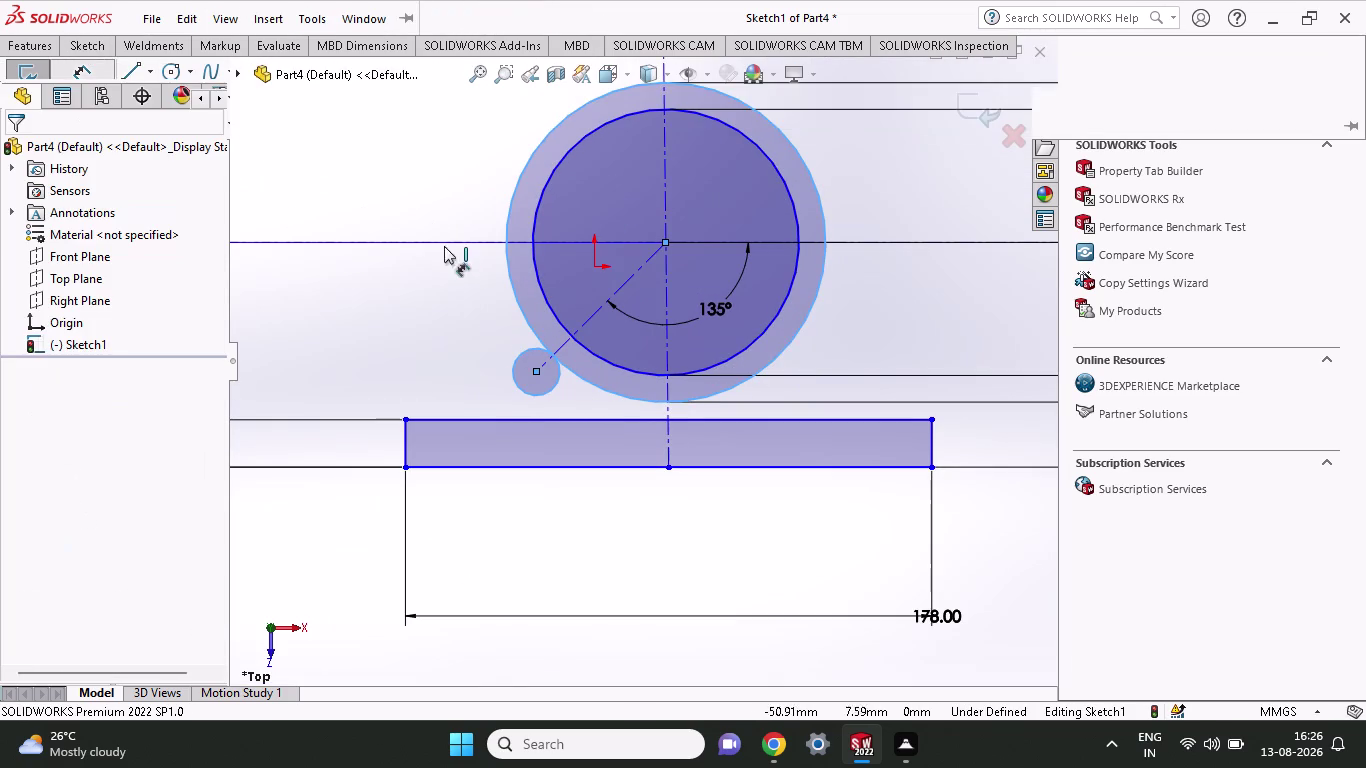
click(552, 391)
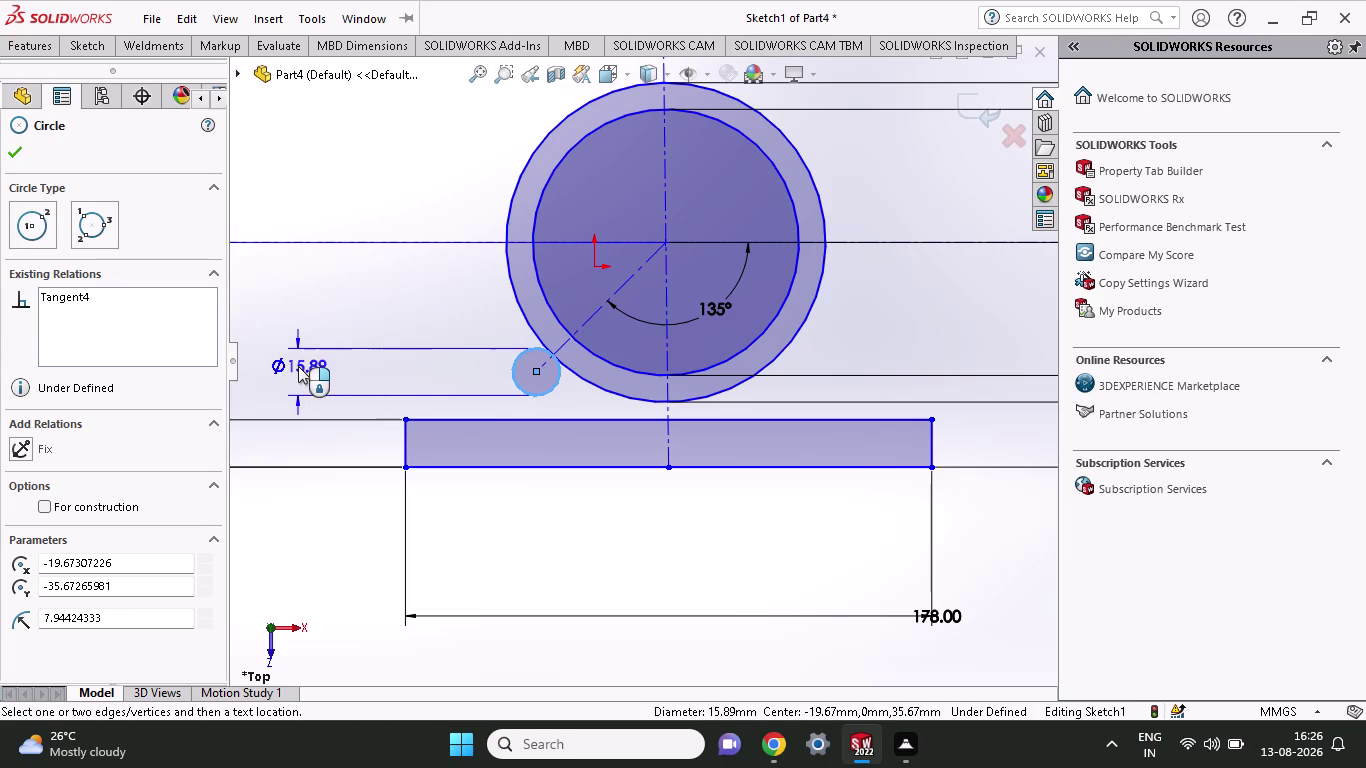
click(298, 366)
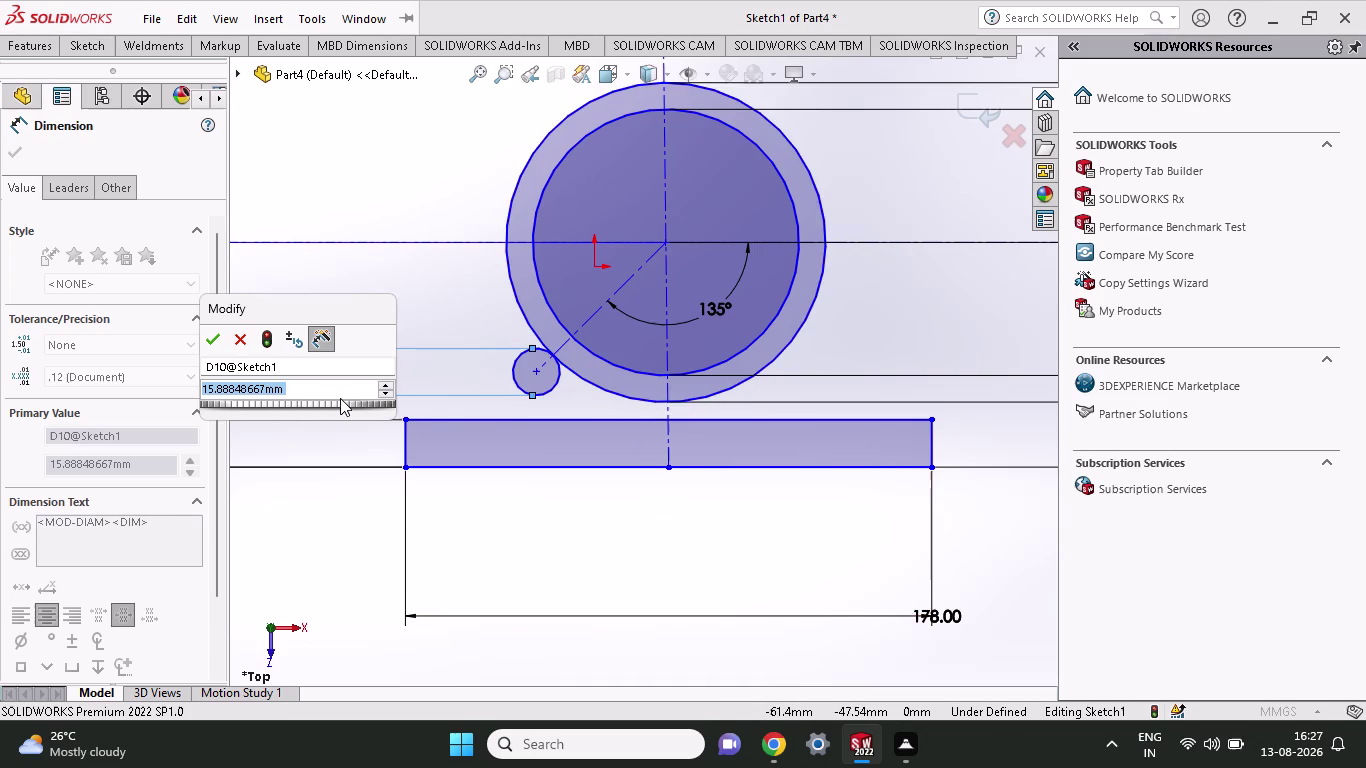
text(10)
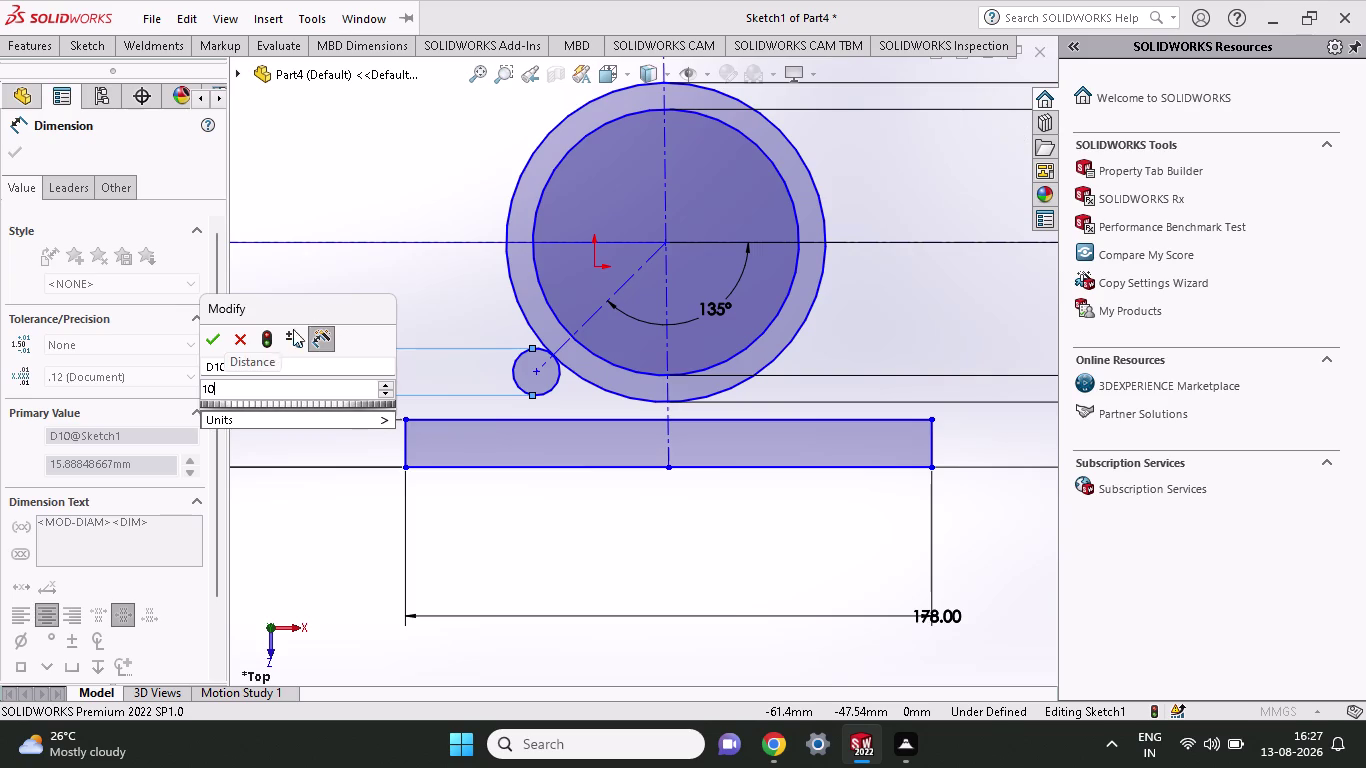
click(212, 343)
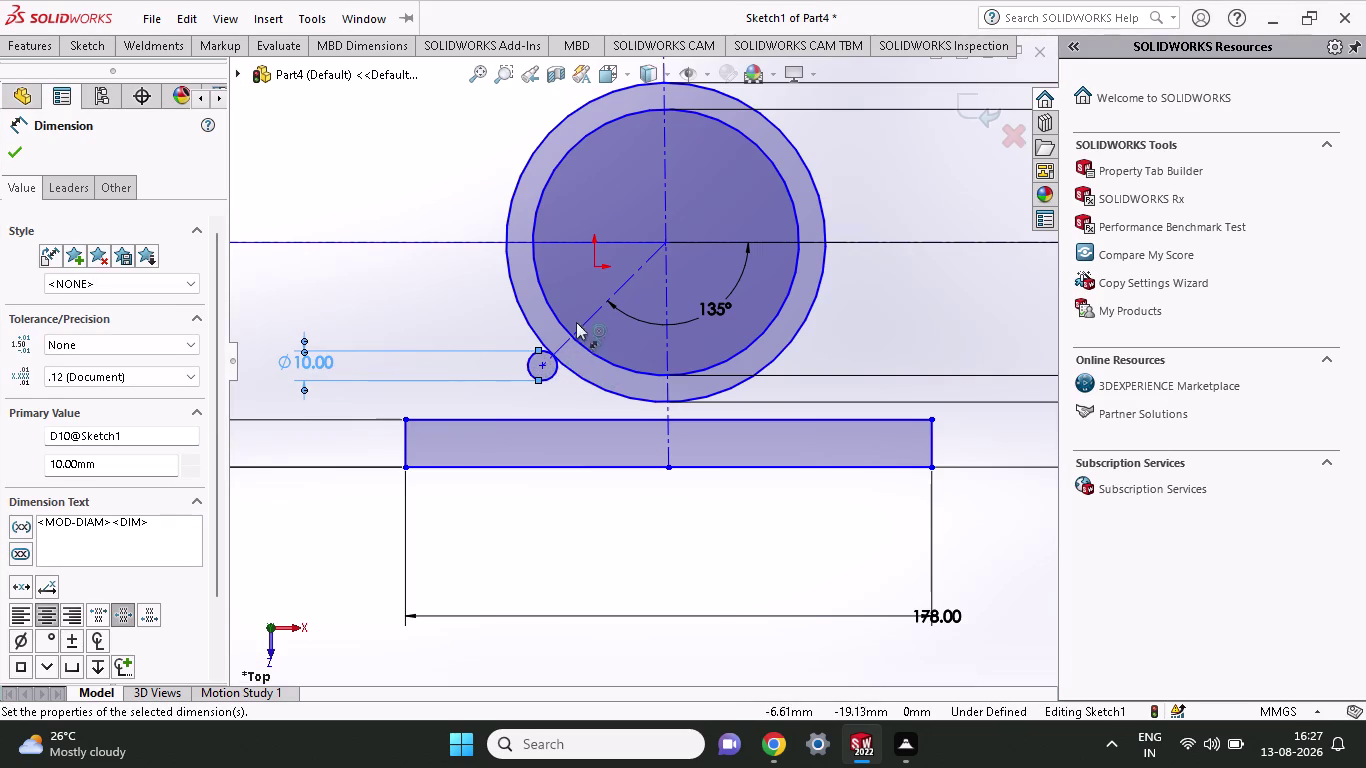
Draw a circle centred on the 10 mm lug hole.
click(73, 54)
click(161, 78)
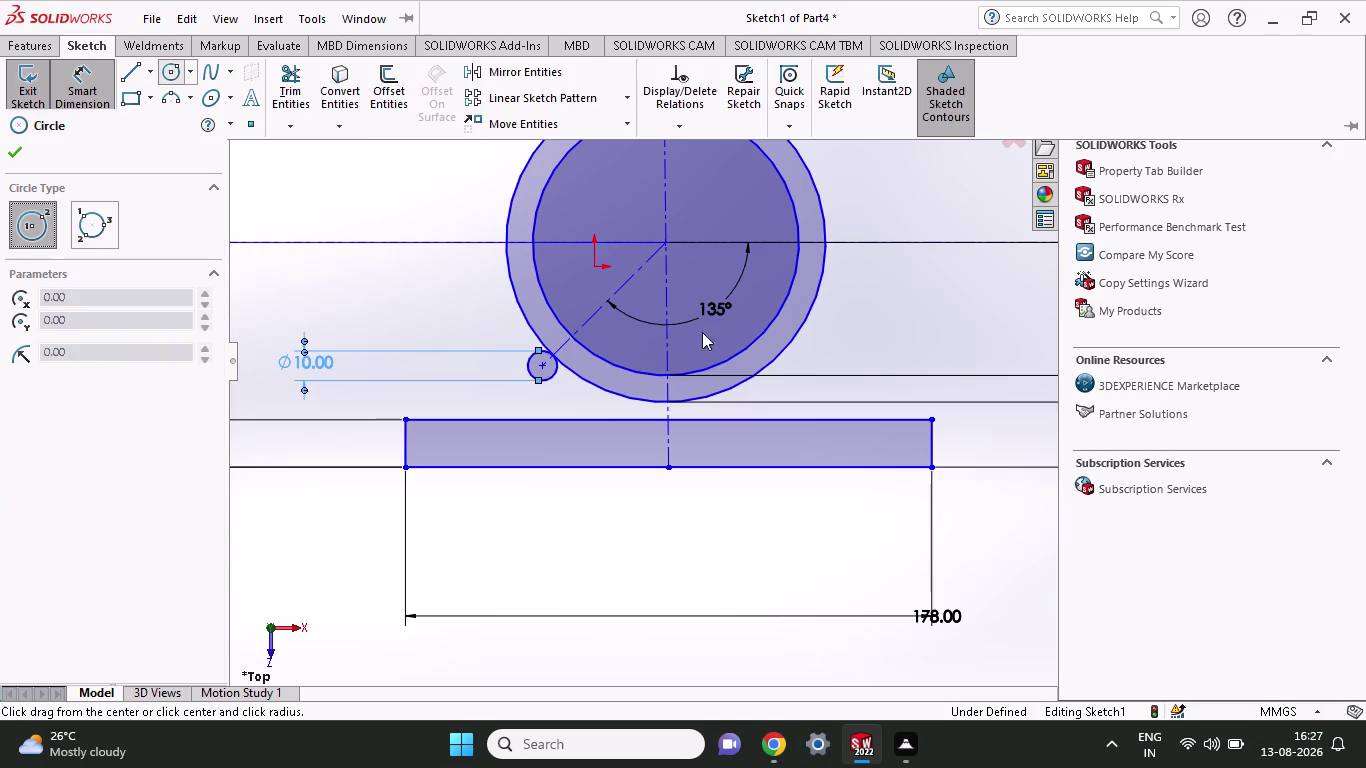
click(545, 363)
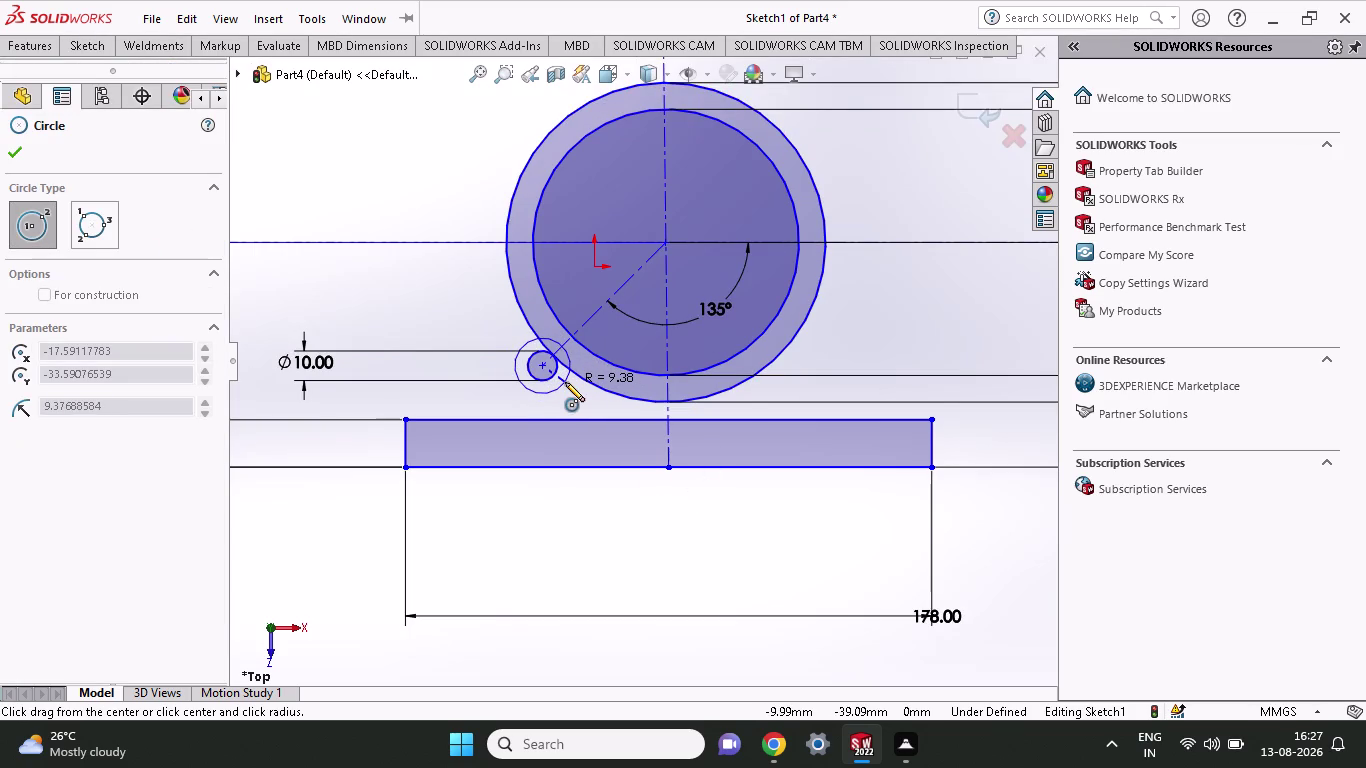
click(565, 382)
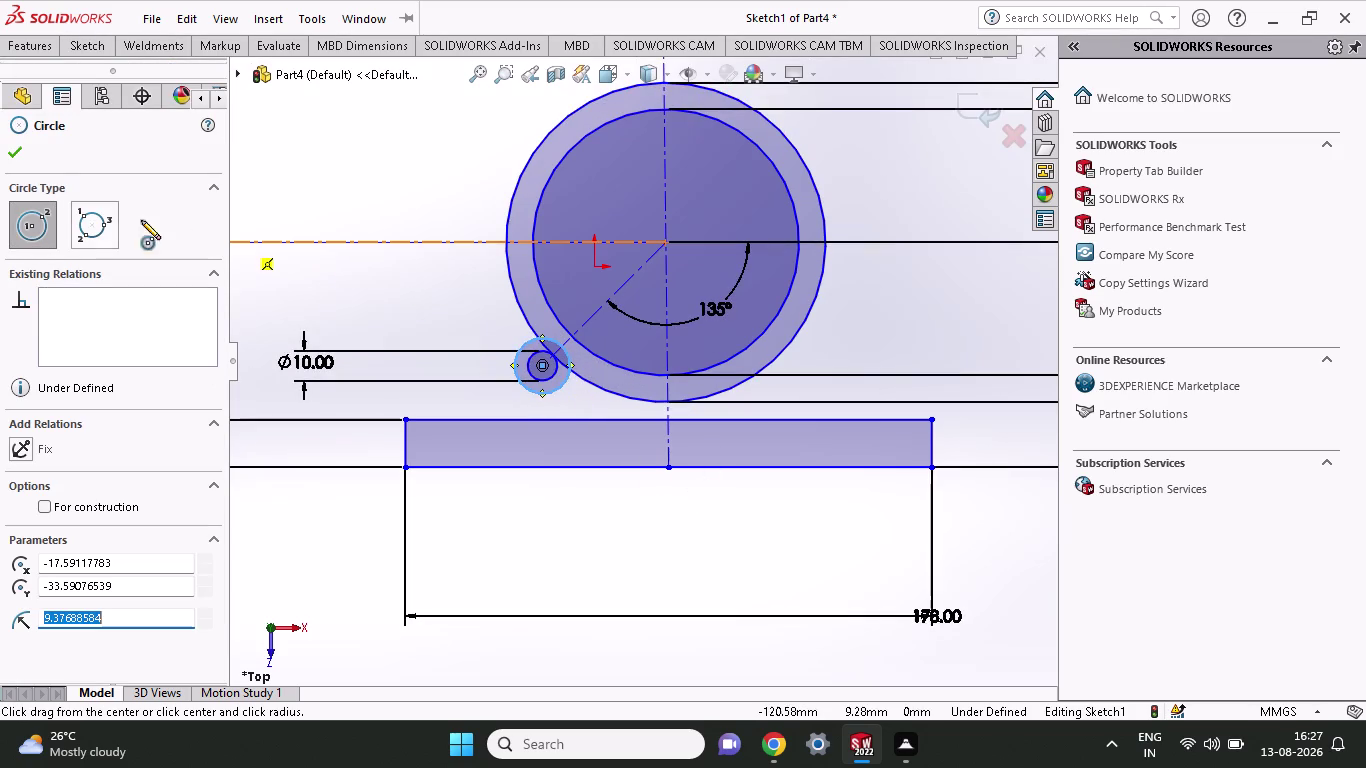
click(83, 52)
click(100, 98)
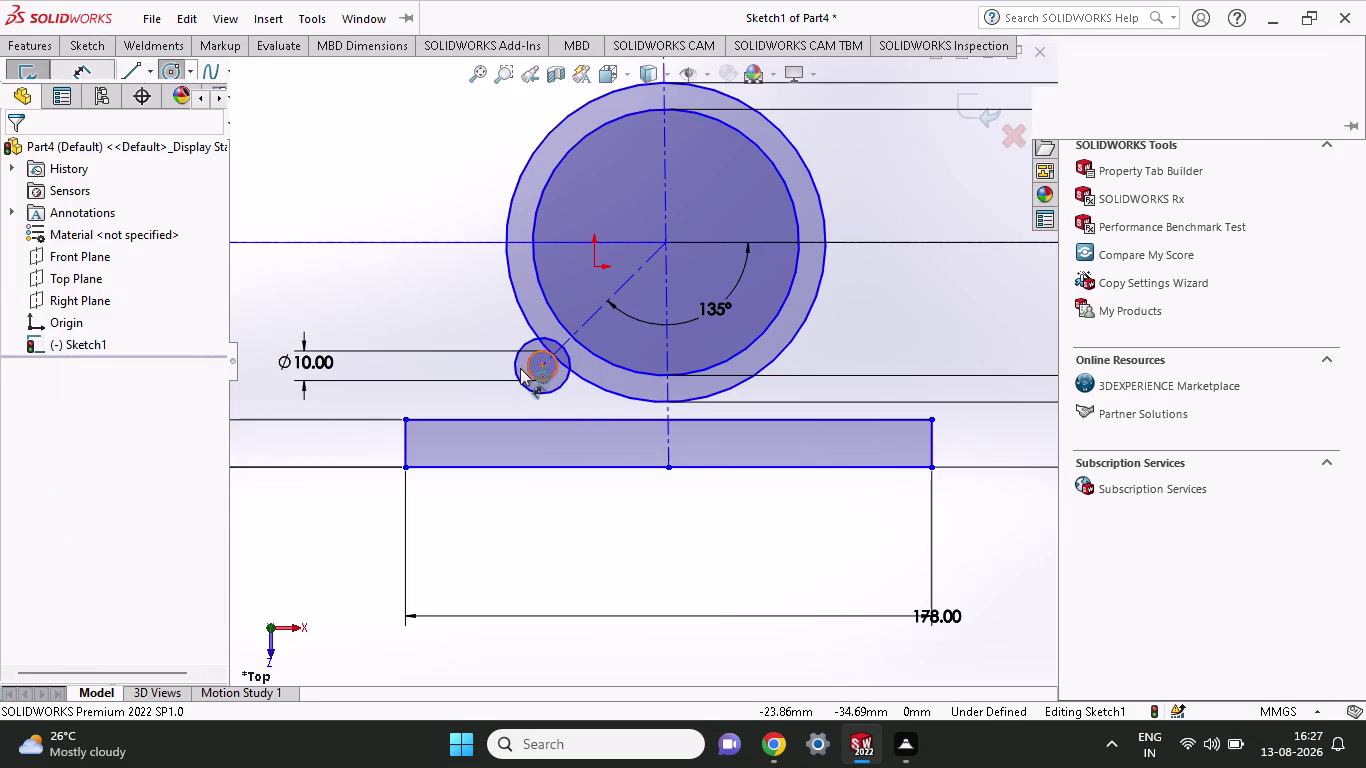
Dimension the new circle to 18 mm and space the Ø18 and Ø10 labels apart.
click(516, 360)
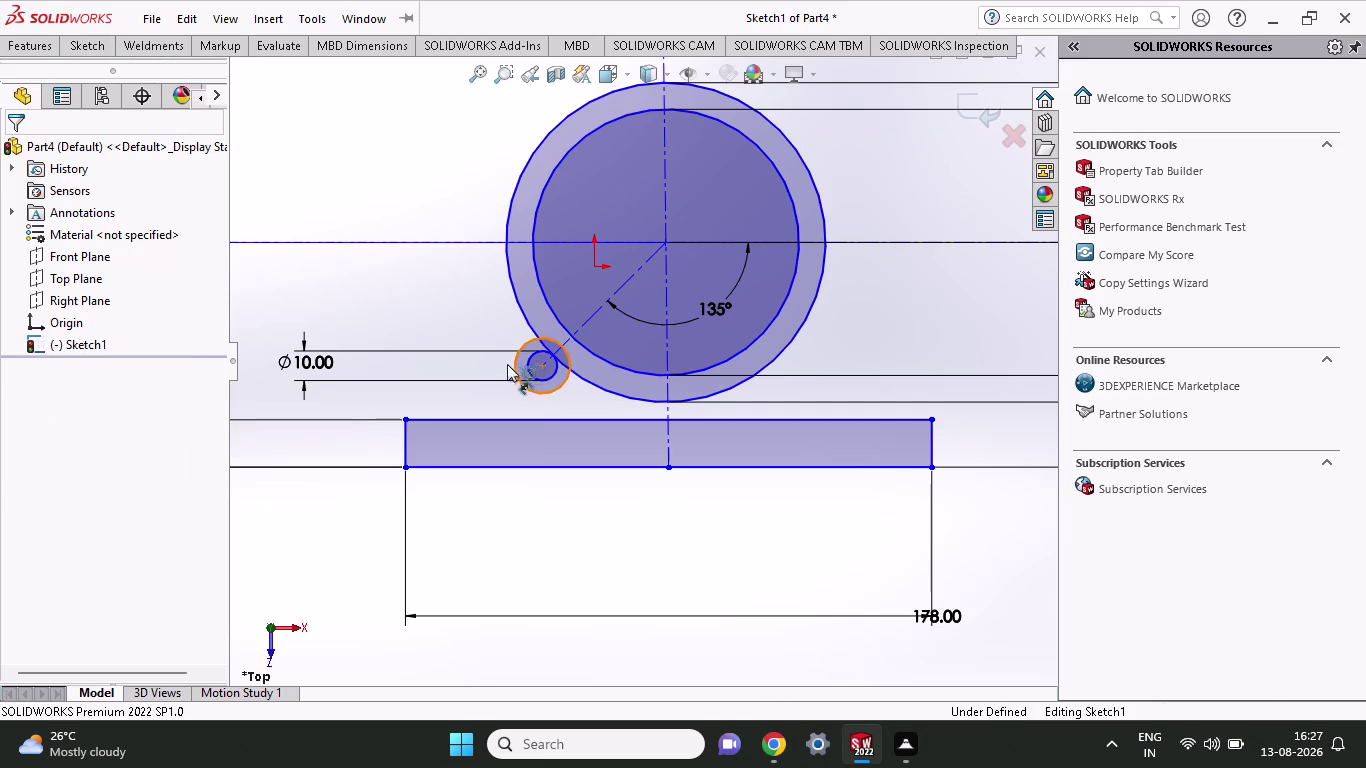
click(270, 368)
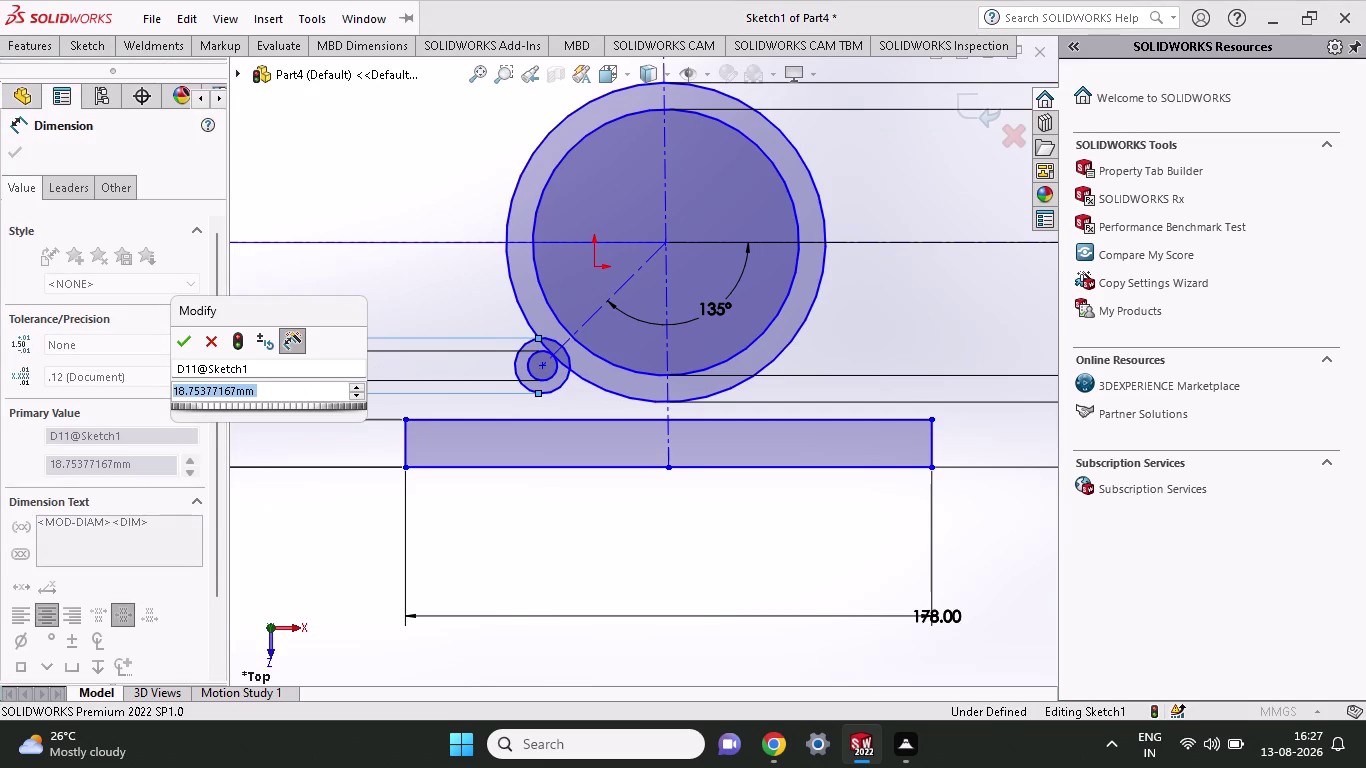
key(1)
key(8)
key(Return)
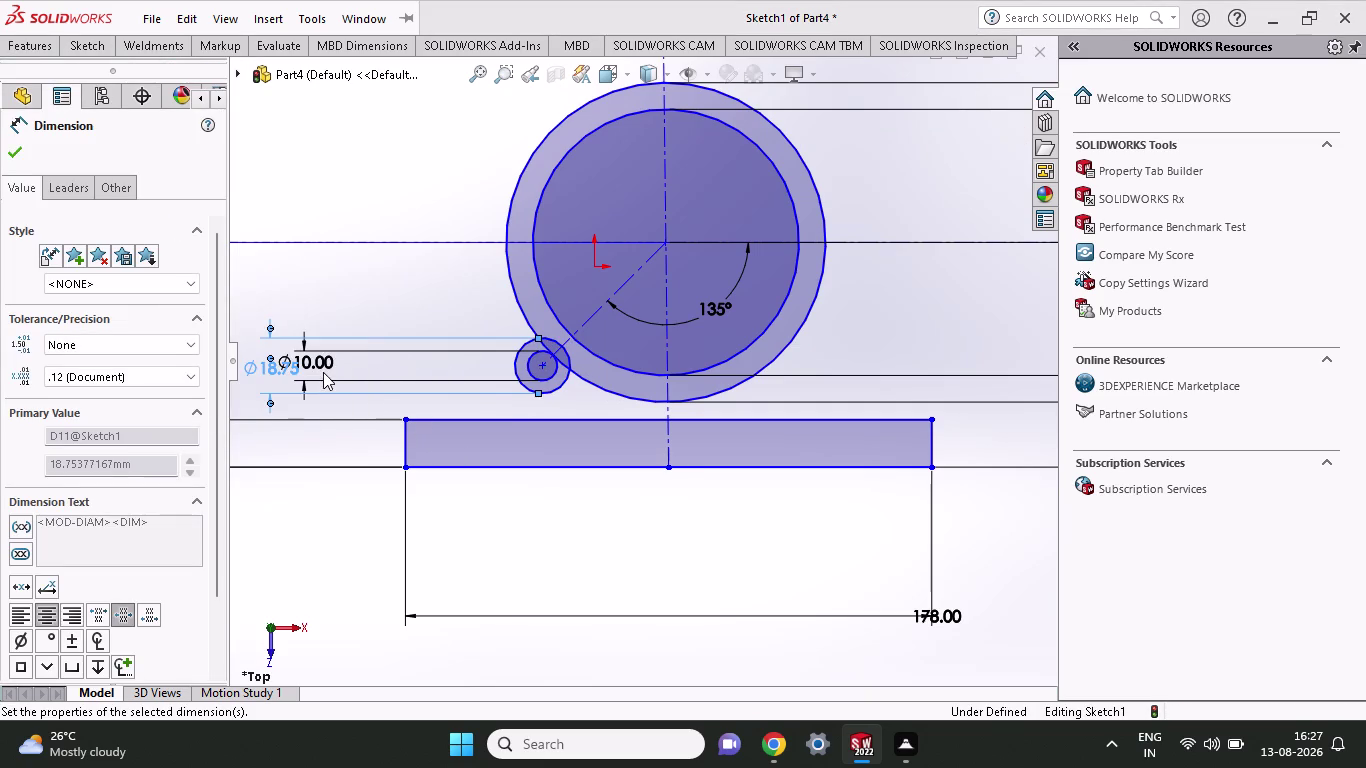
drag(321, 362, 341, 364)
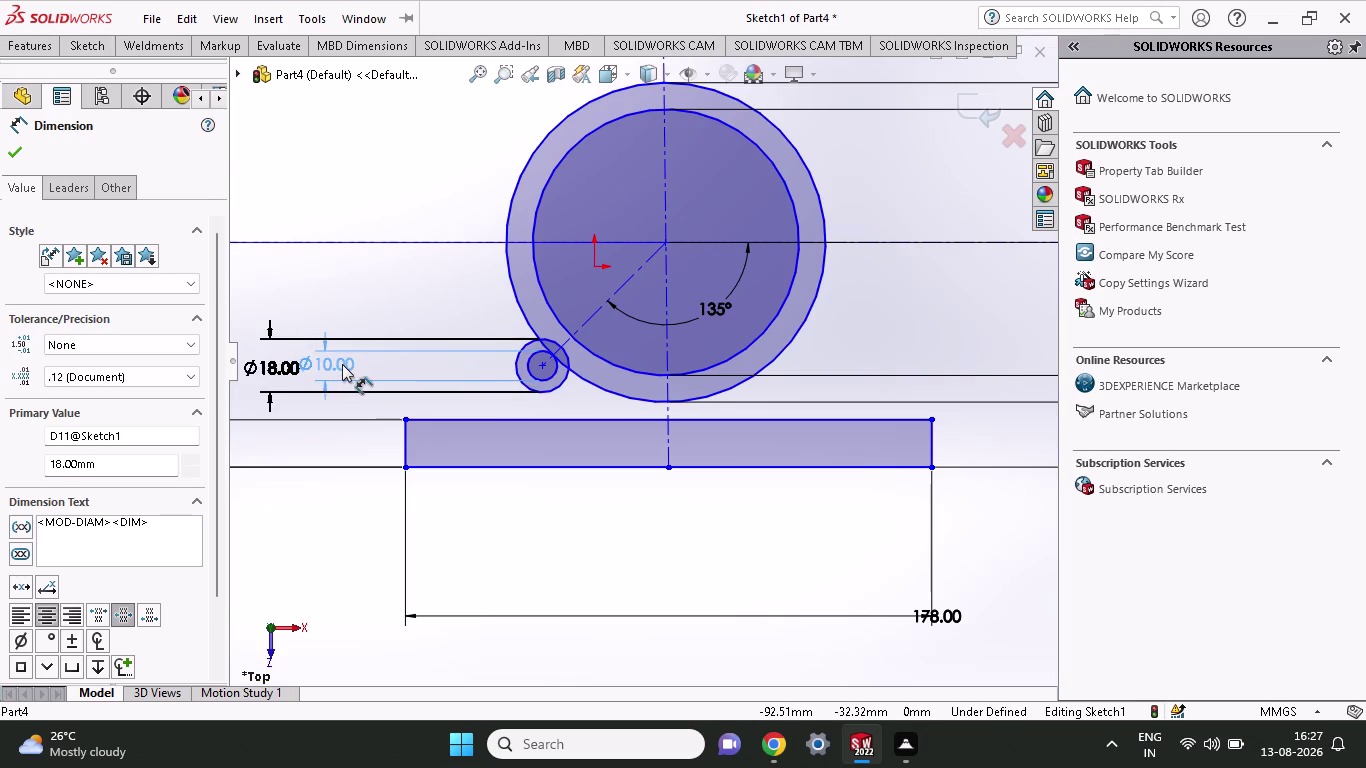
drag(341, 364, 359, 364)
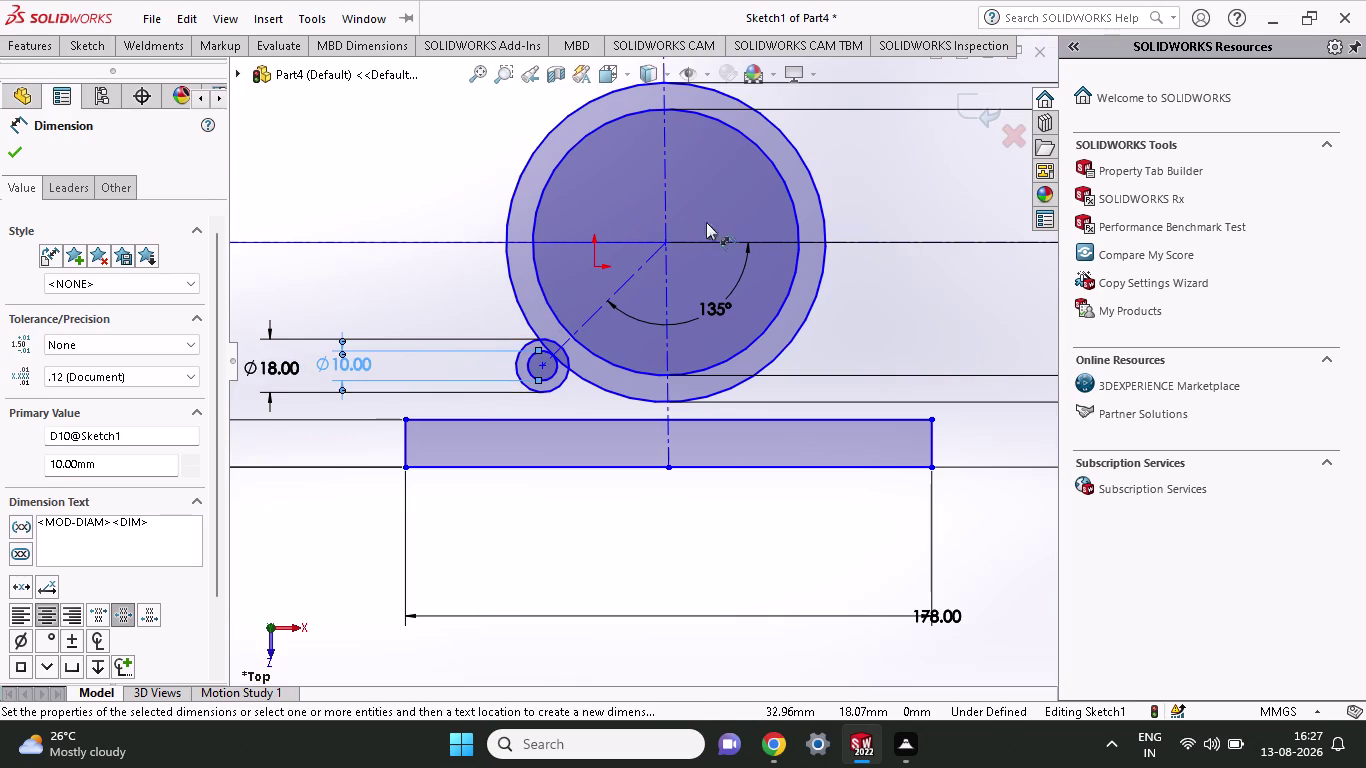
scroll(down, 3)
scroll(down, 3)
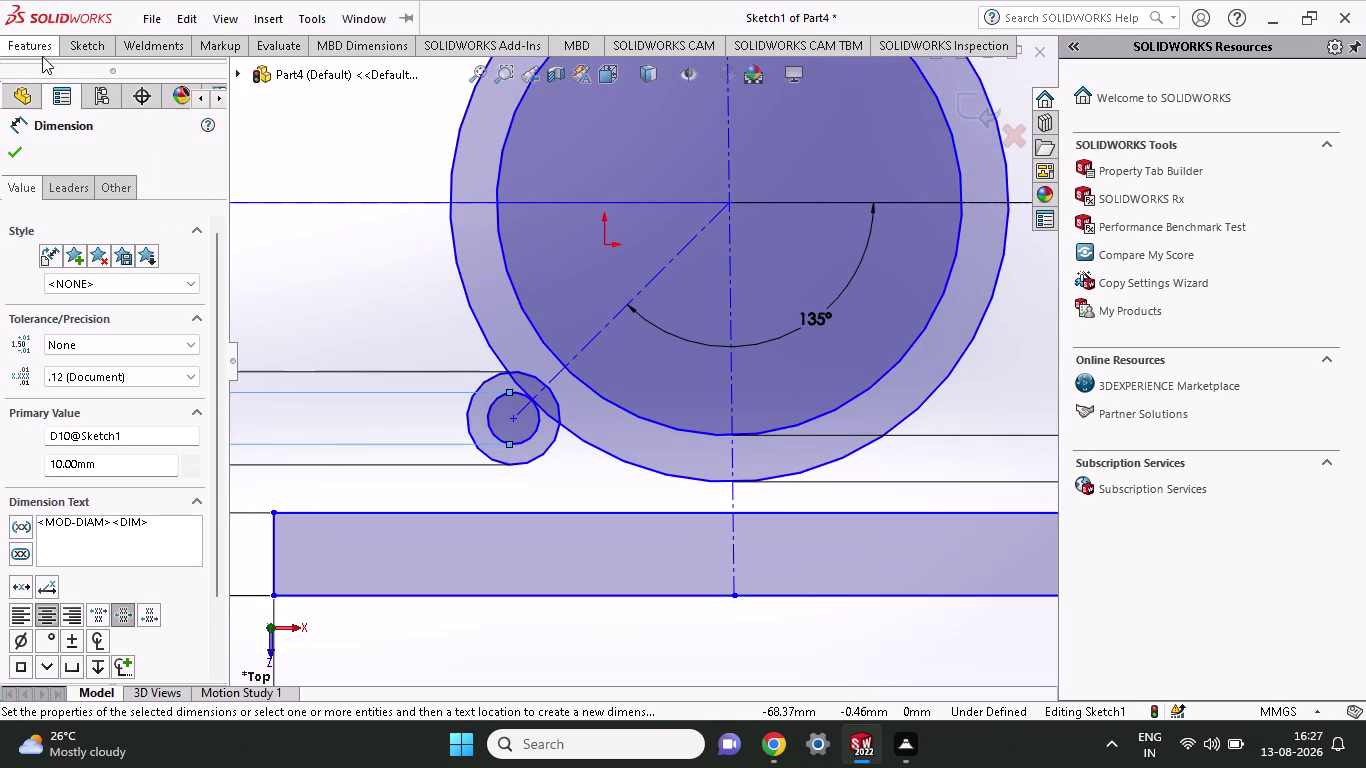
Mirror the lug's Arc3 and Arc4 circles about the vertical centreline Line9.
click(72, 44)
scroll(up, 3)
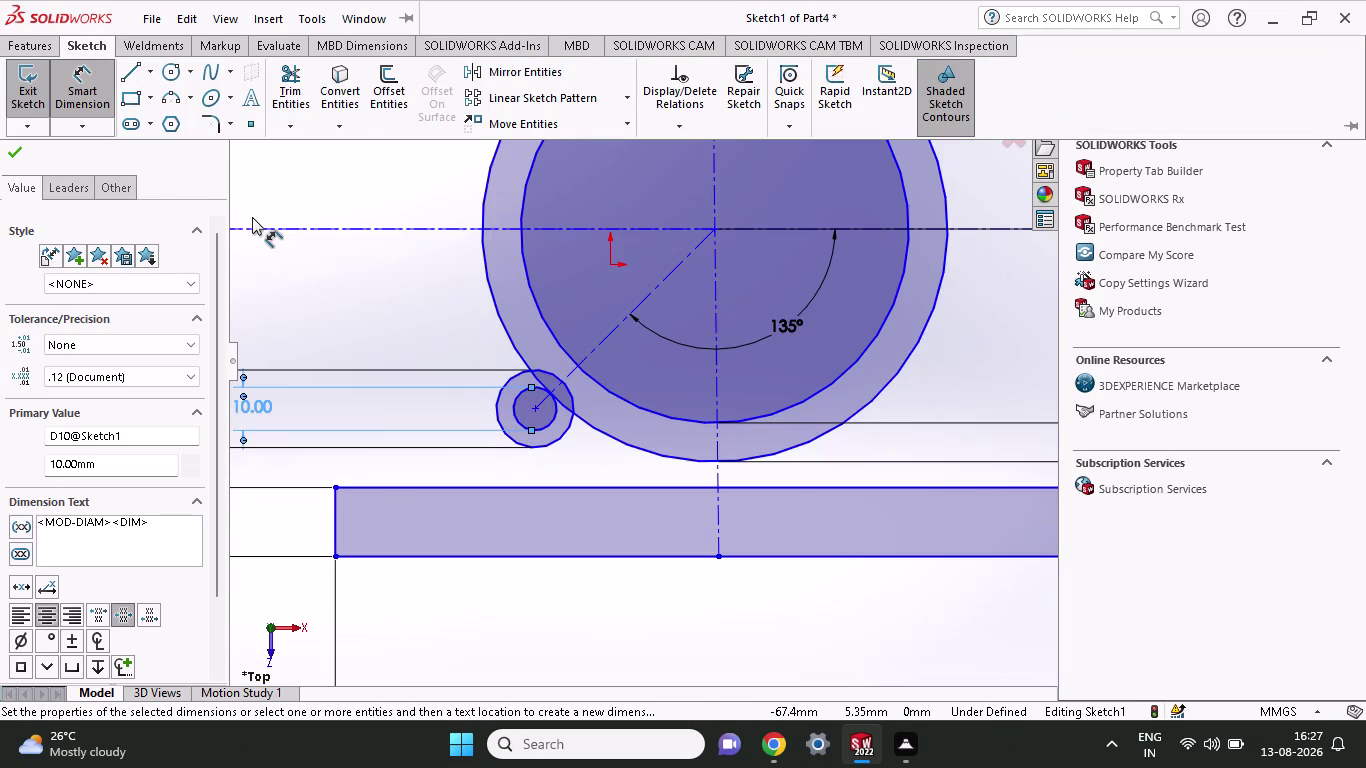
click(15, 154)
scroll(up, 3)
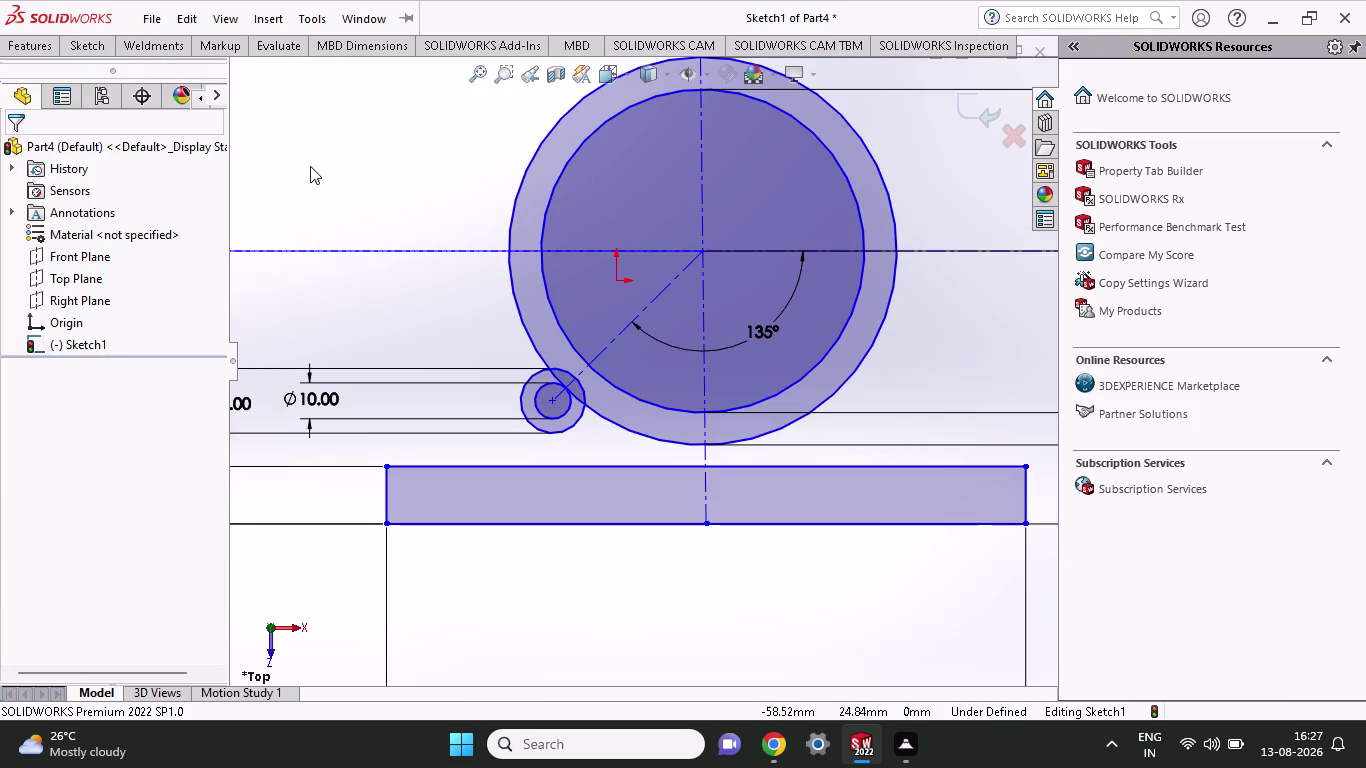
click(89, 49)
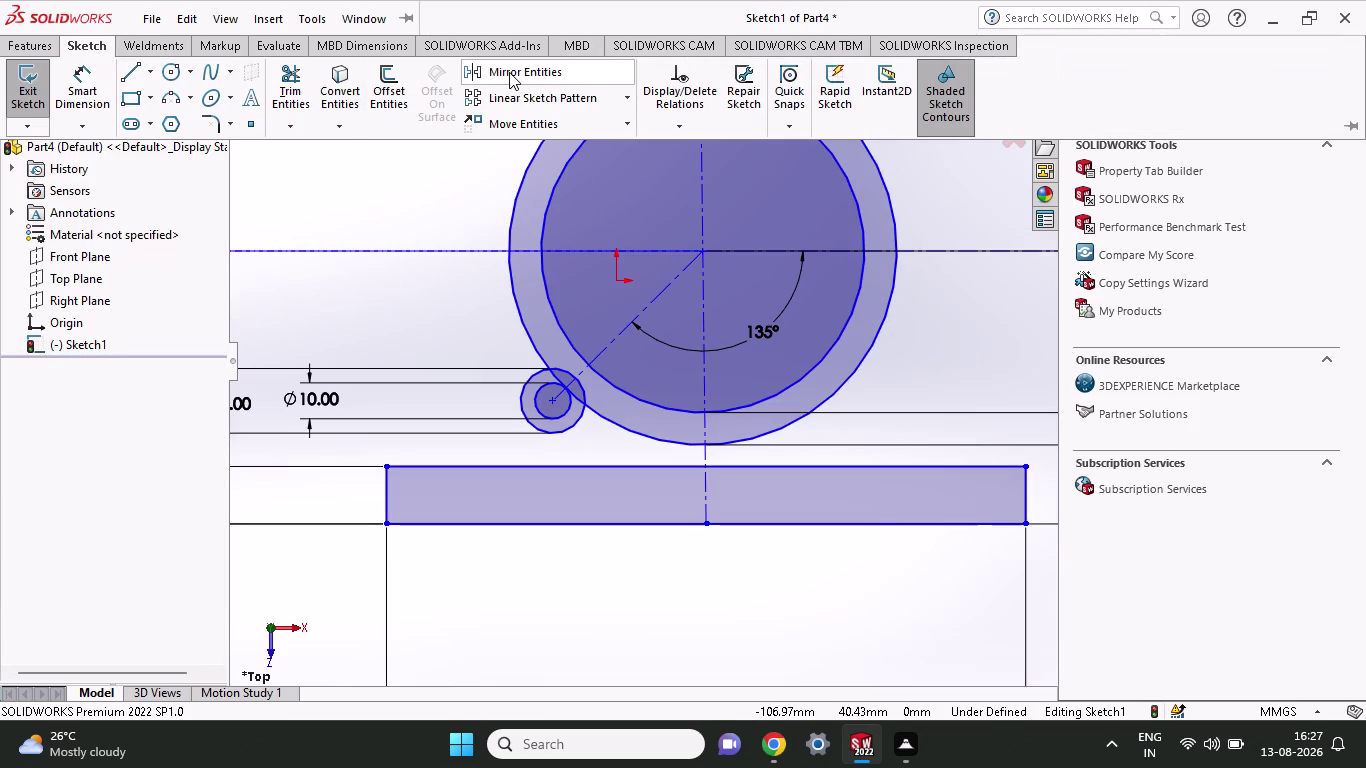
click(509, 72)
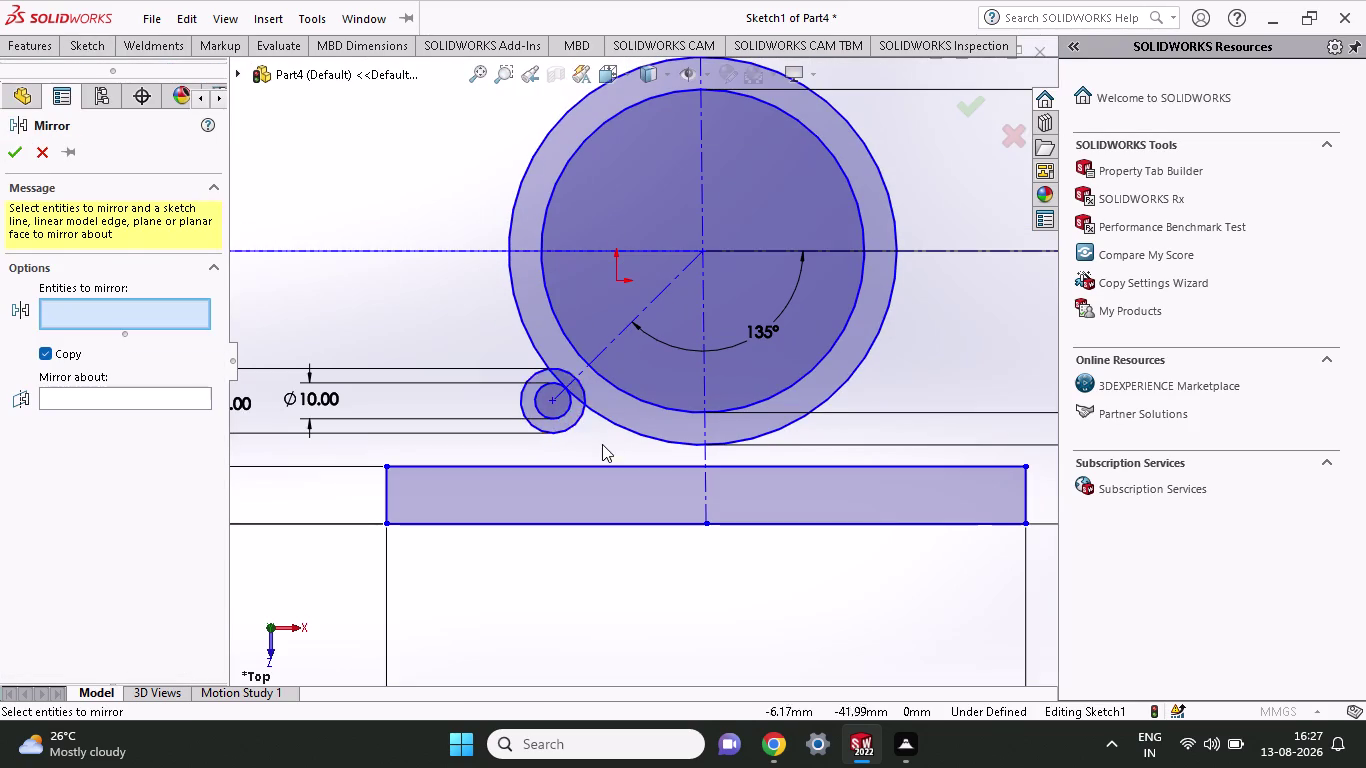
click(565, 410)
click(579, 410)
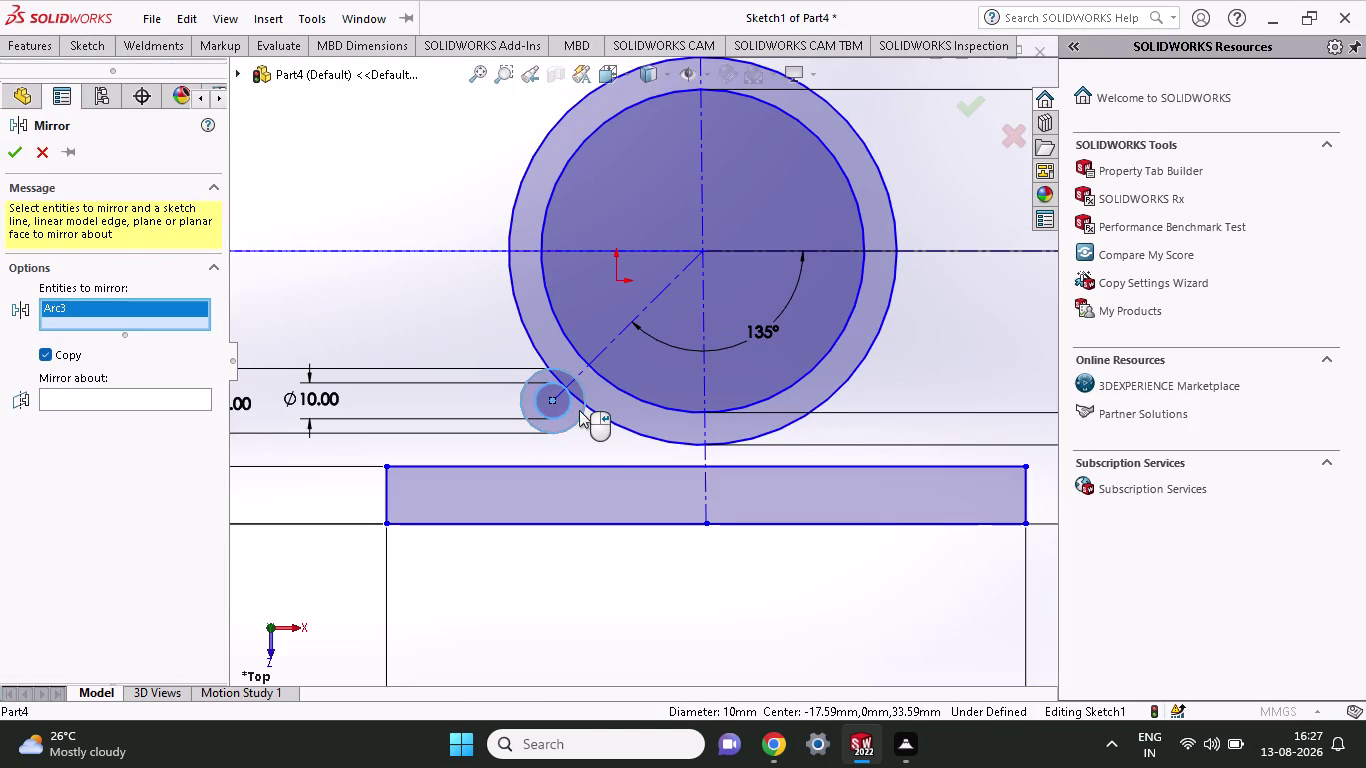
click(166, 403)
click(171, 410)
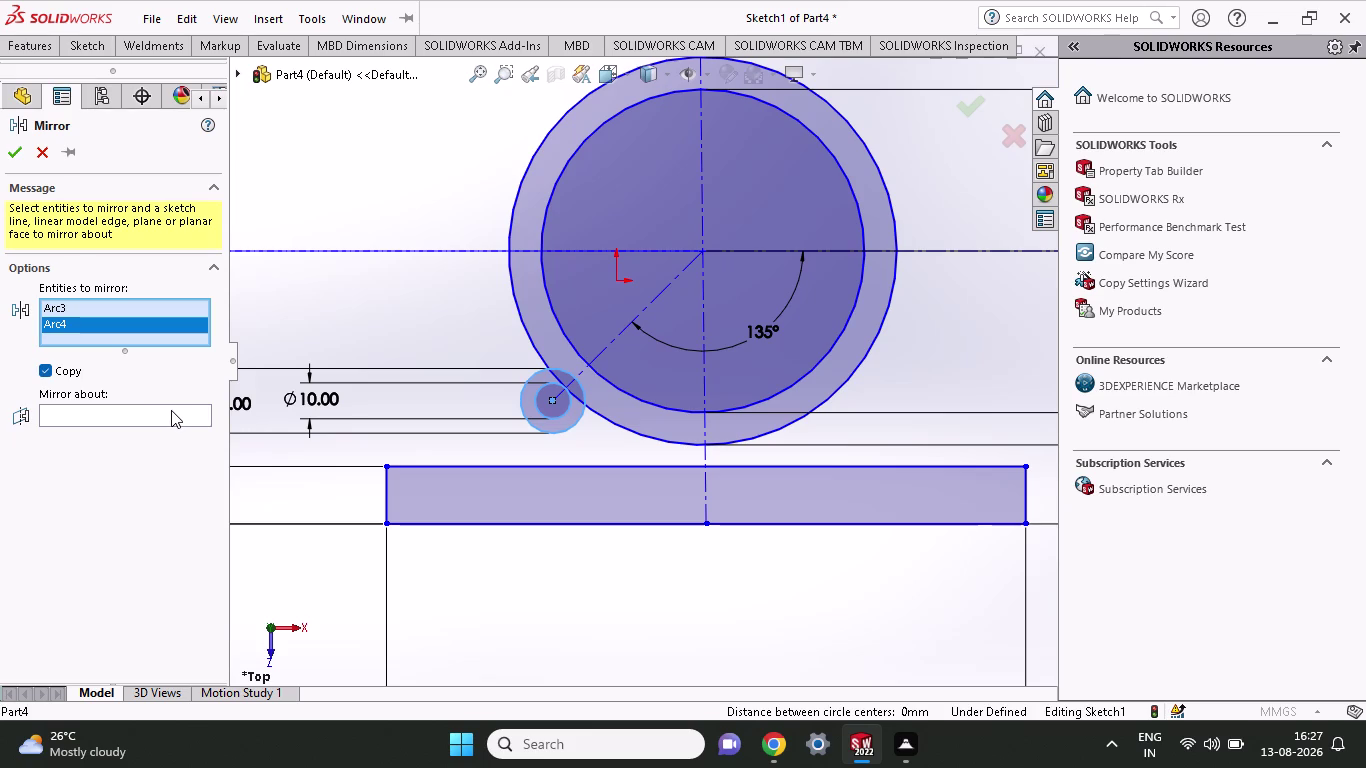
click(706, 450)
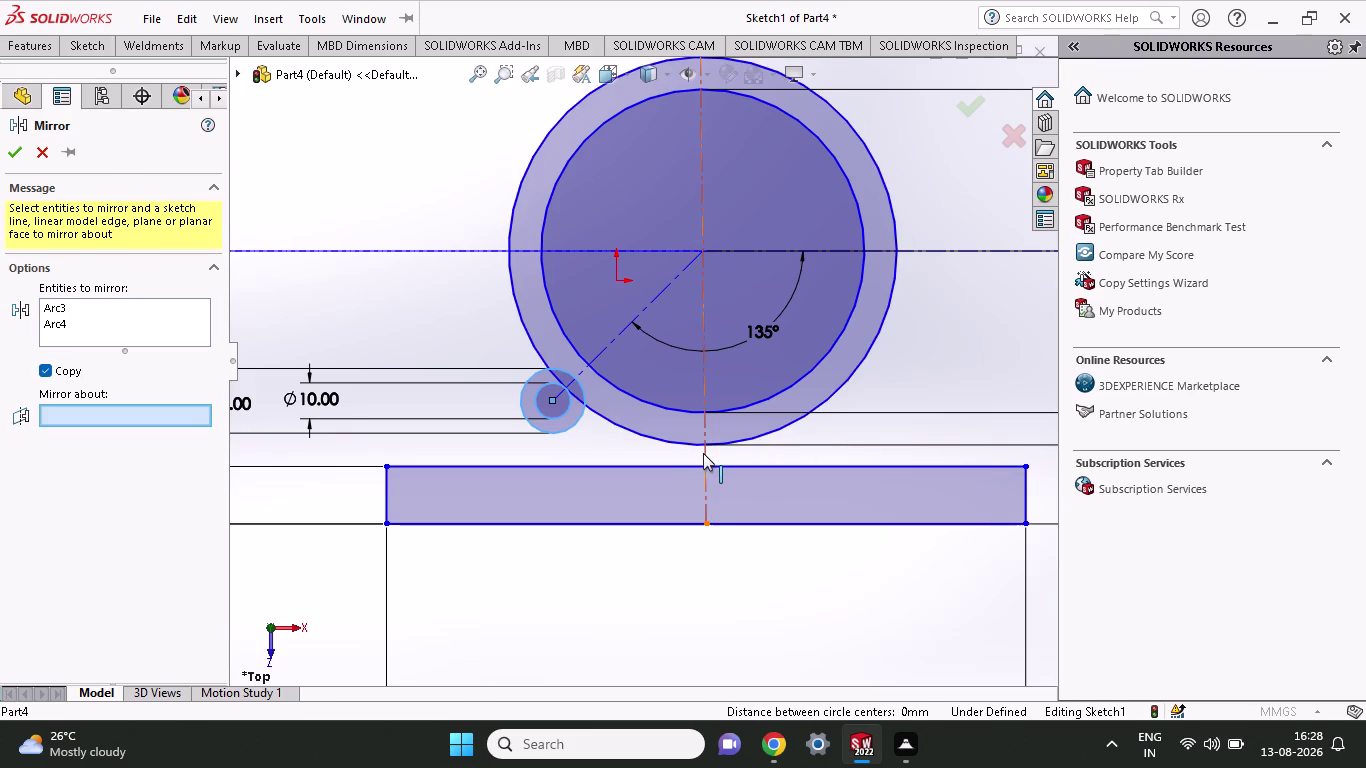
click(703, 453)
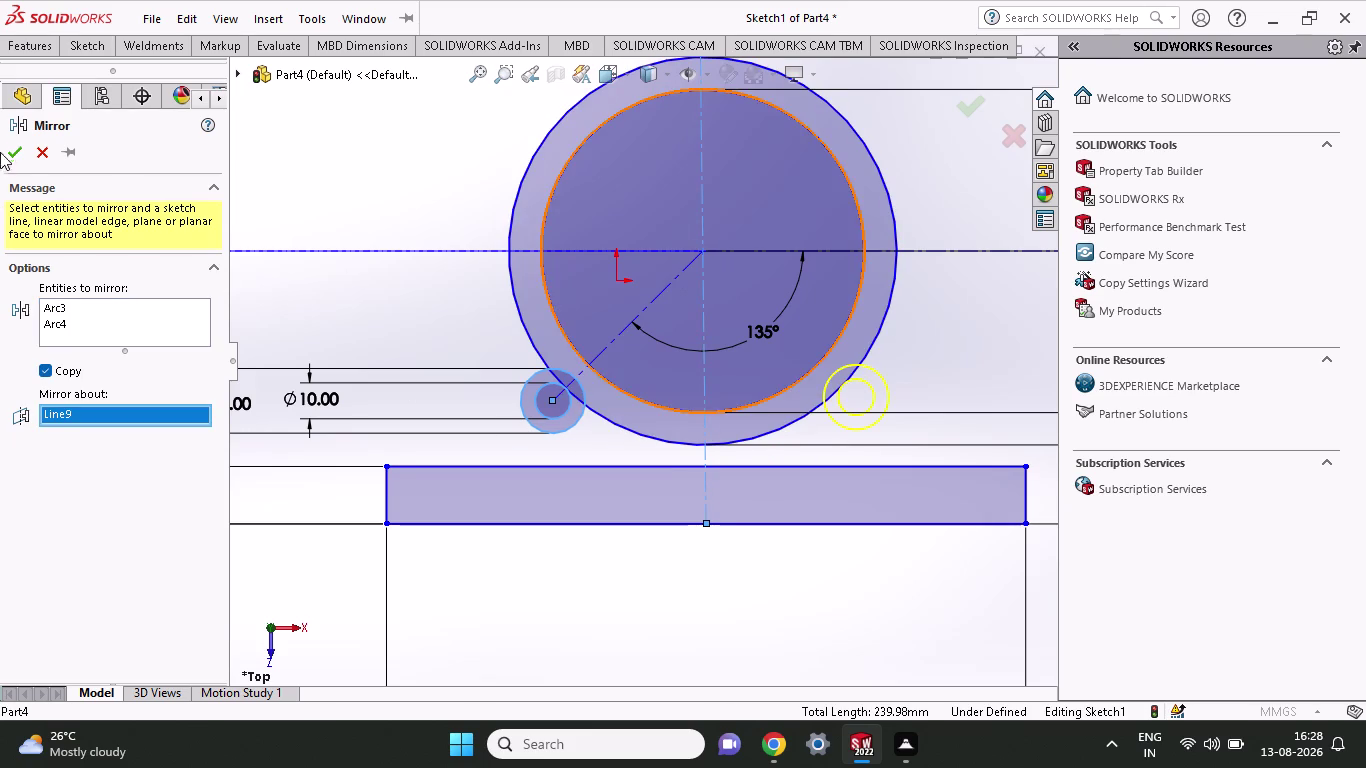
click(21, 152)
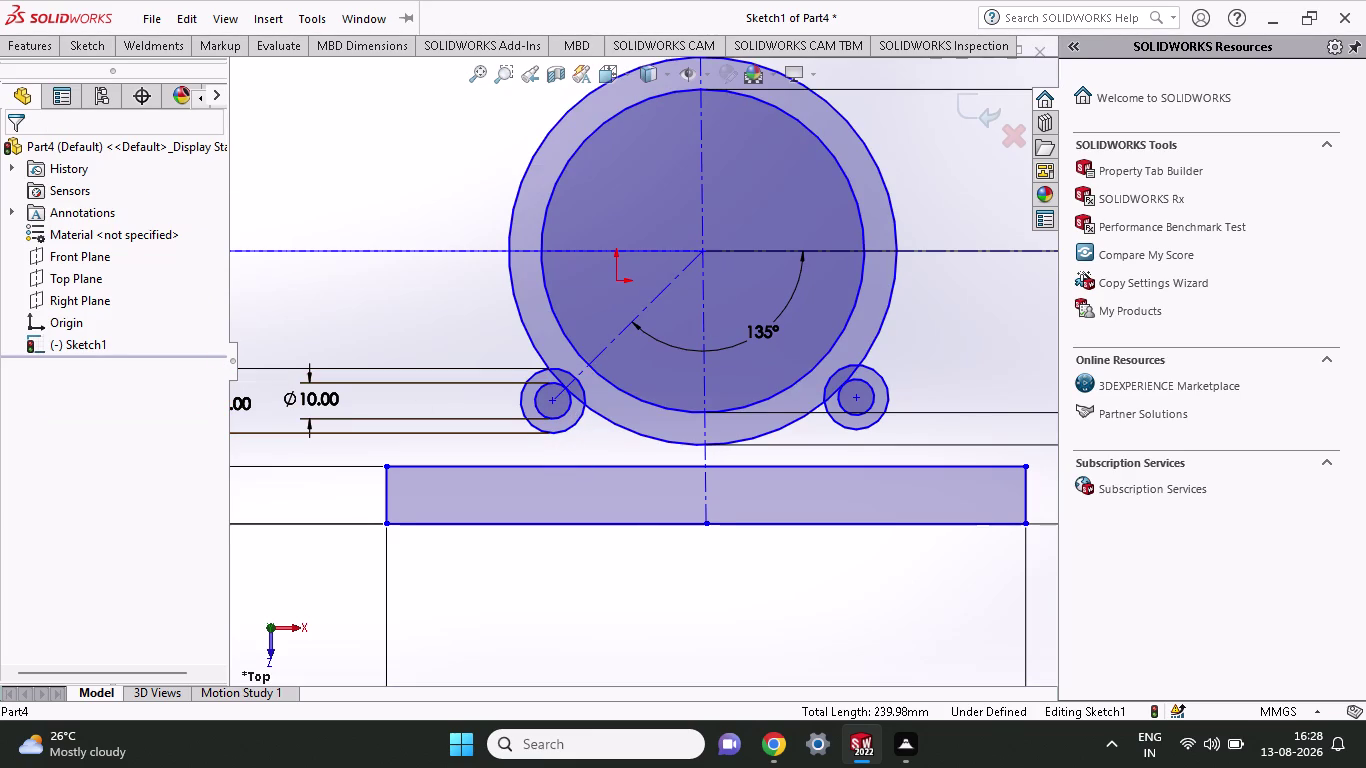
click(84, 49)
Mirror the right lug's outer and inner circles to the upper right about centreline Line11.
click(520, 76)
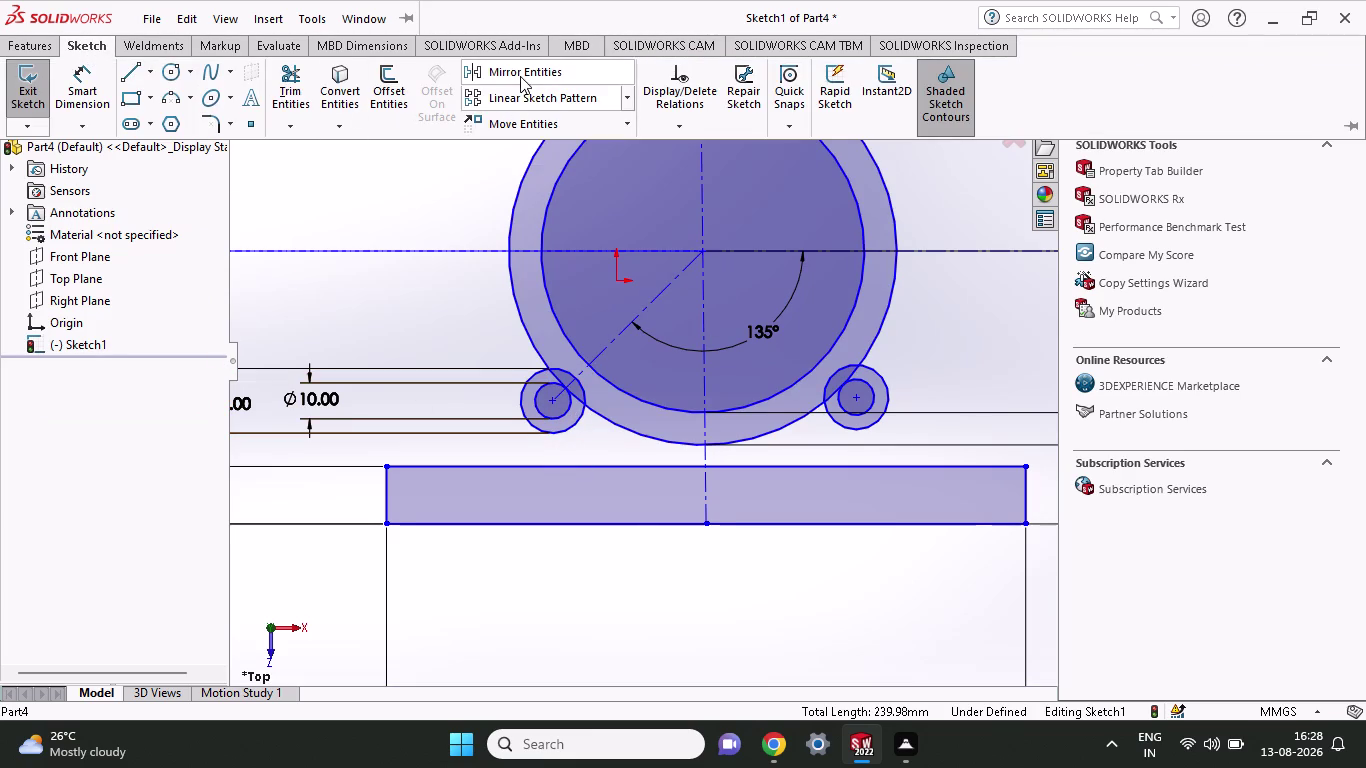
click(889, 394)
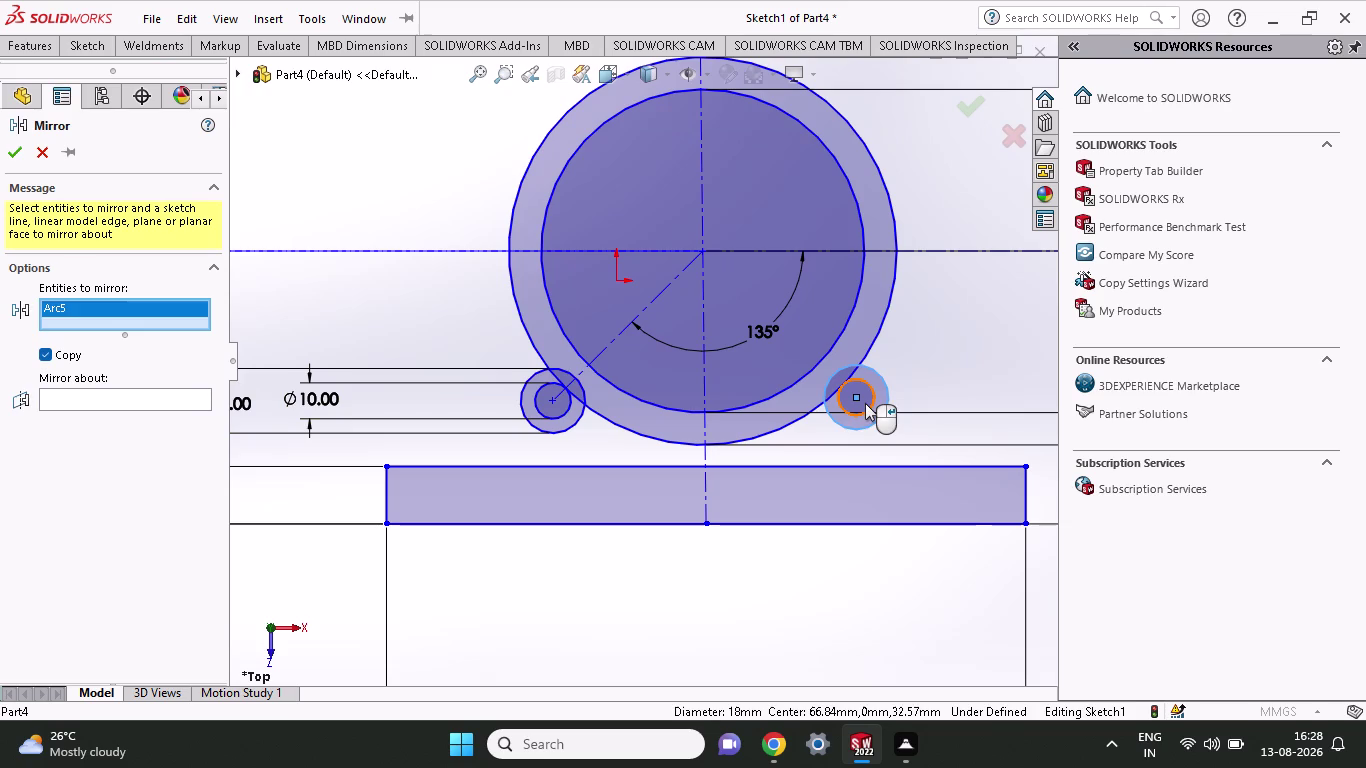
click(865, 403)
click(126, 416)
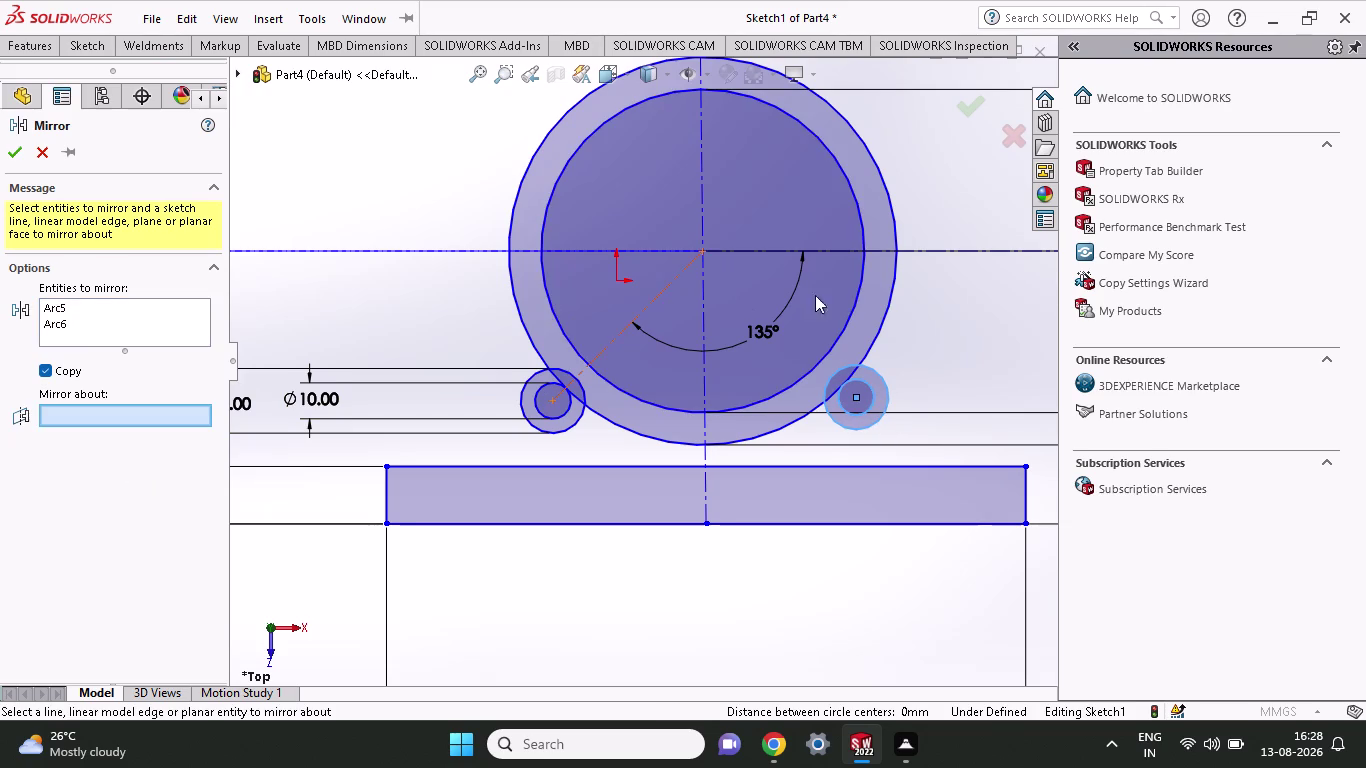
click(932, 247)
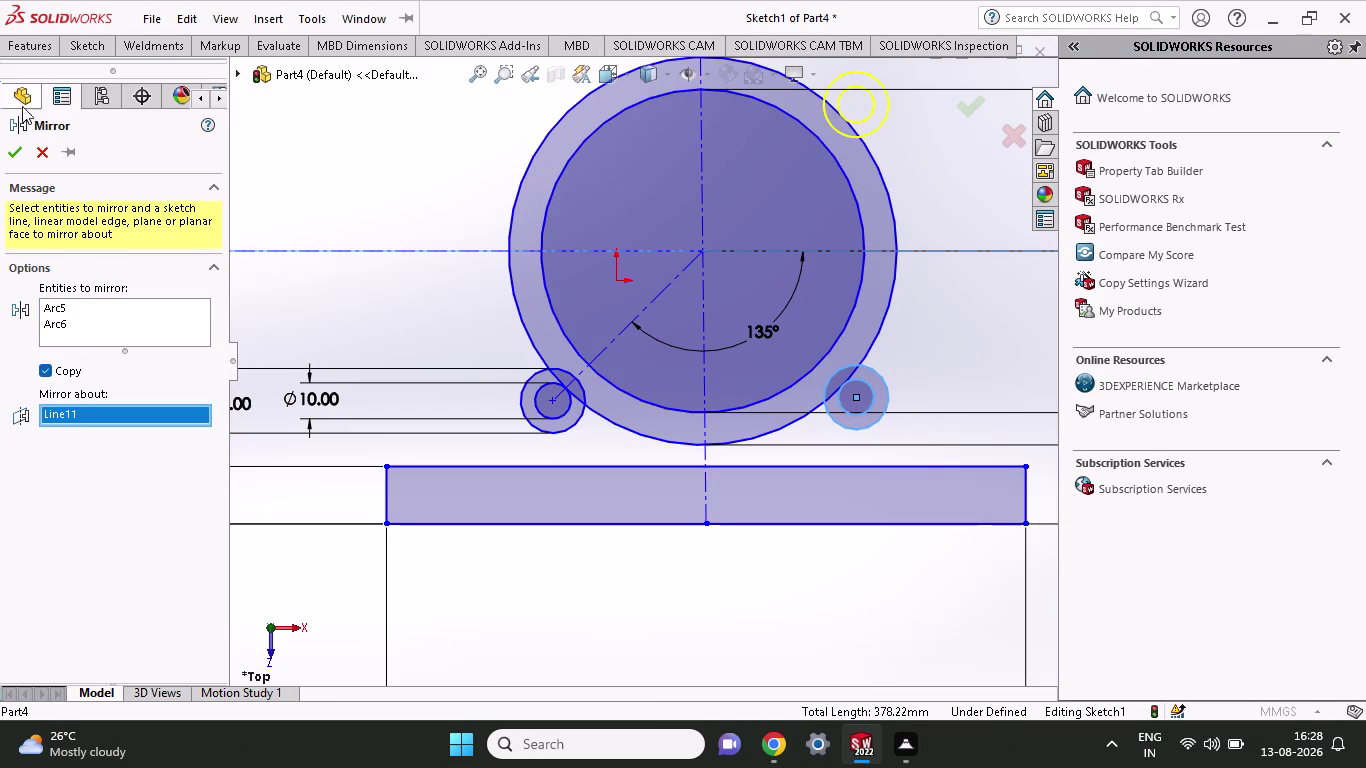
click(12, 157)
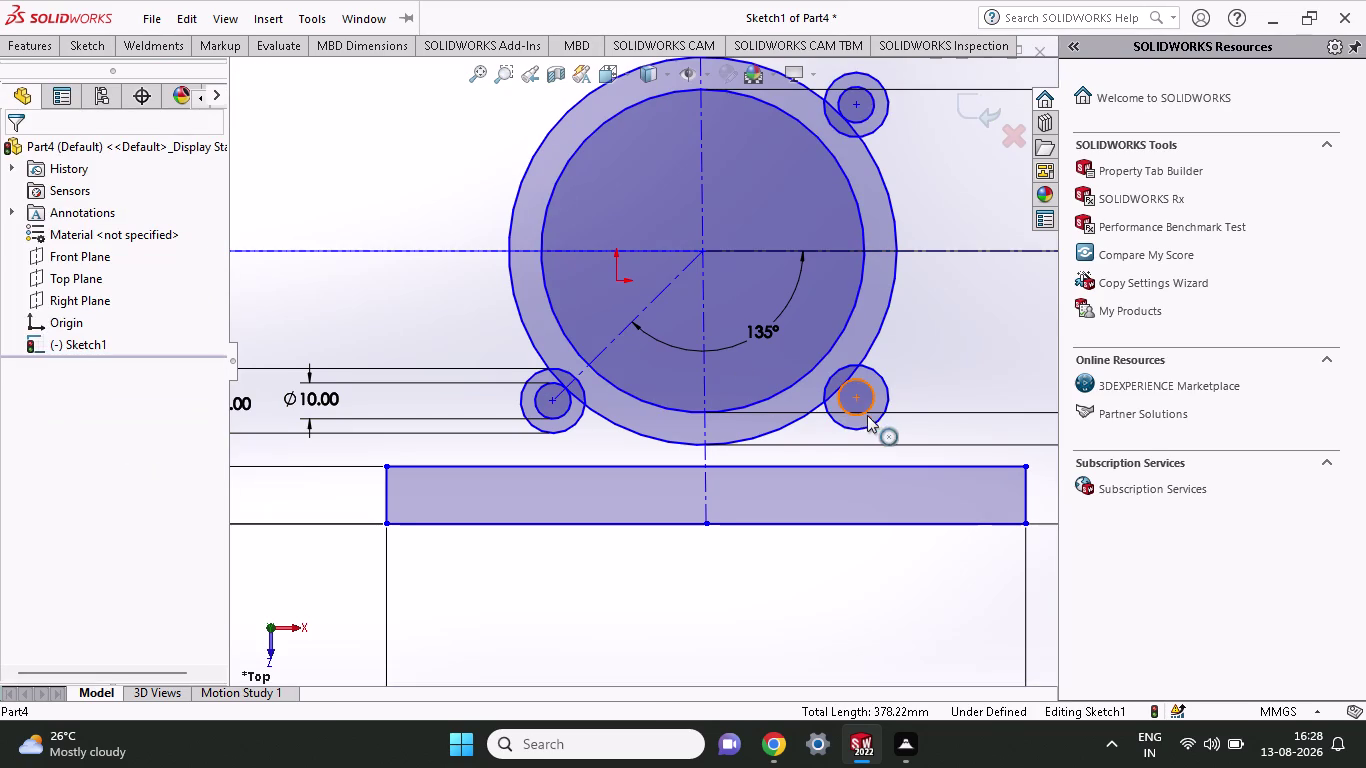
Delete the lower-right lug's outer and inner circles.
click(885, 420)
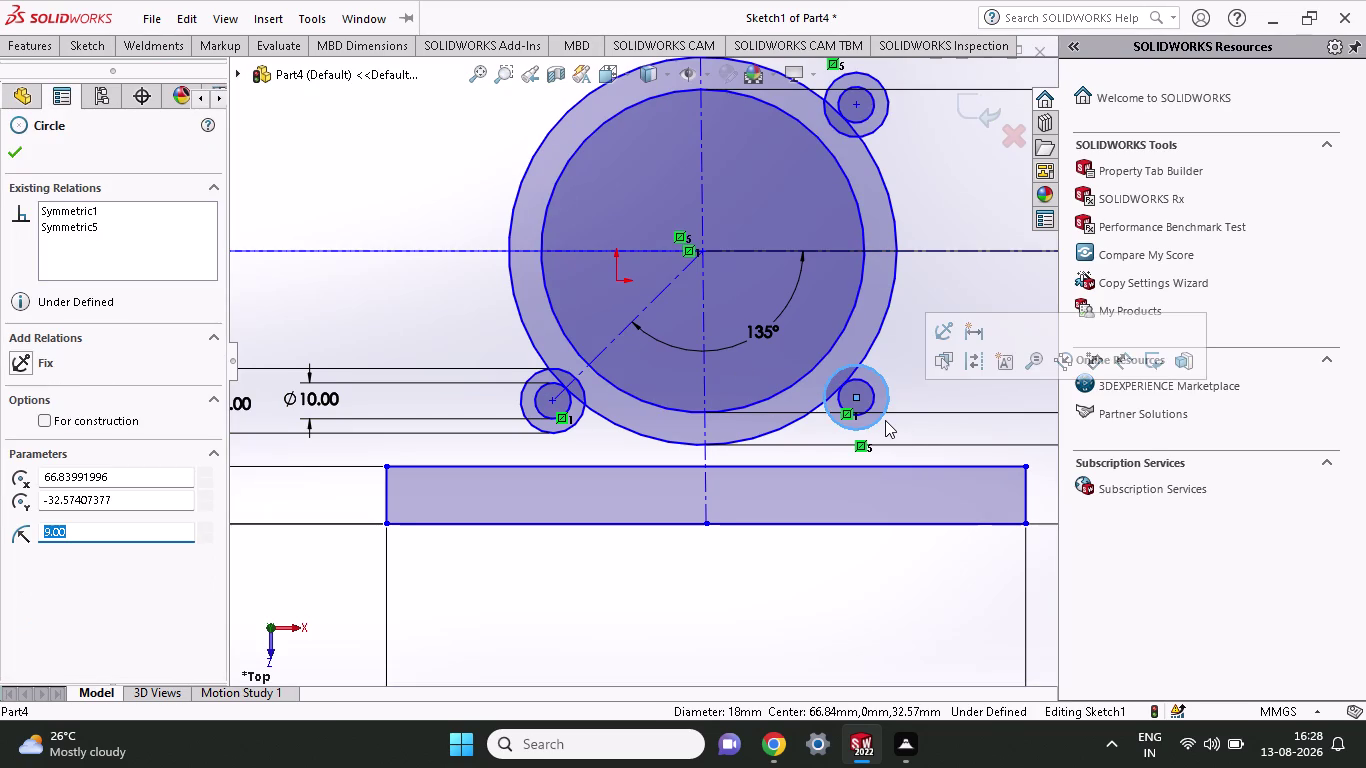
key(Delete)
click(874, 401)
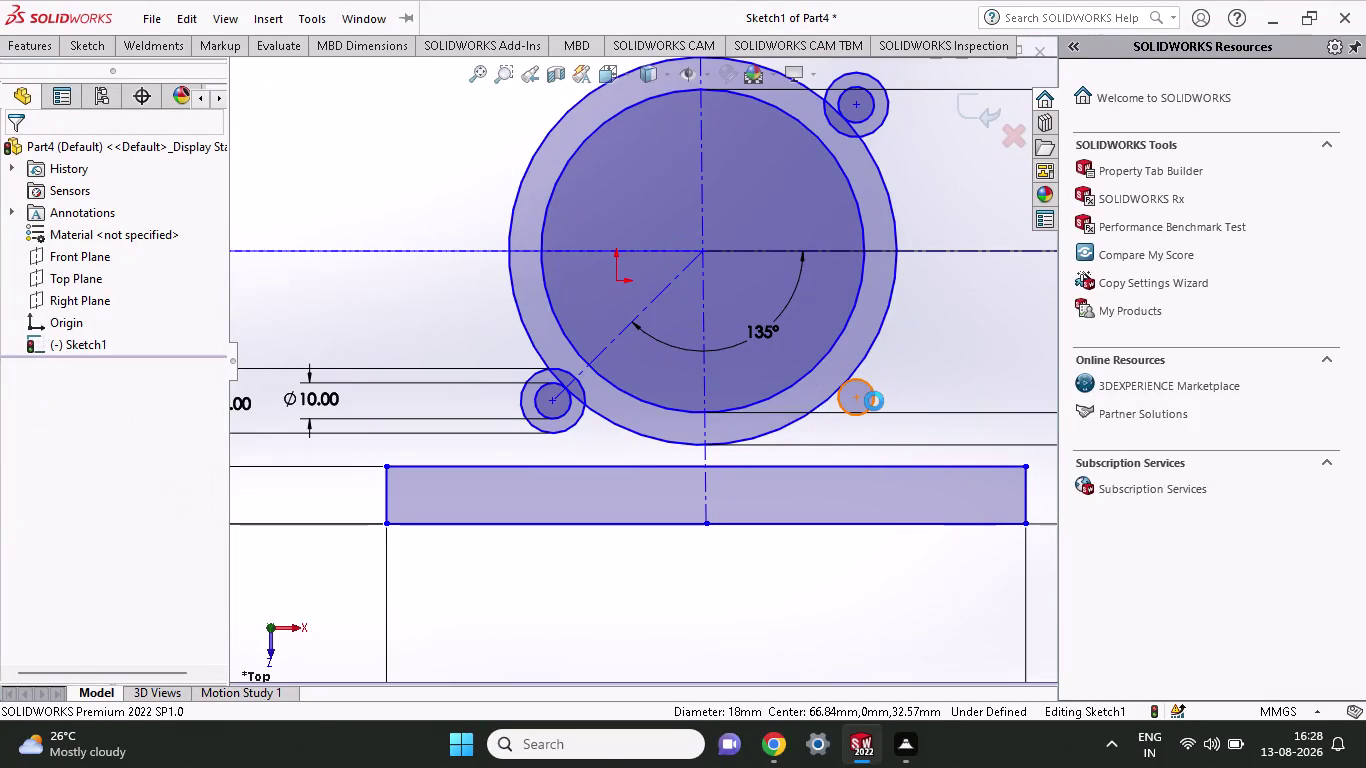
key(Delete)
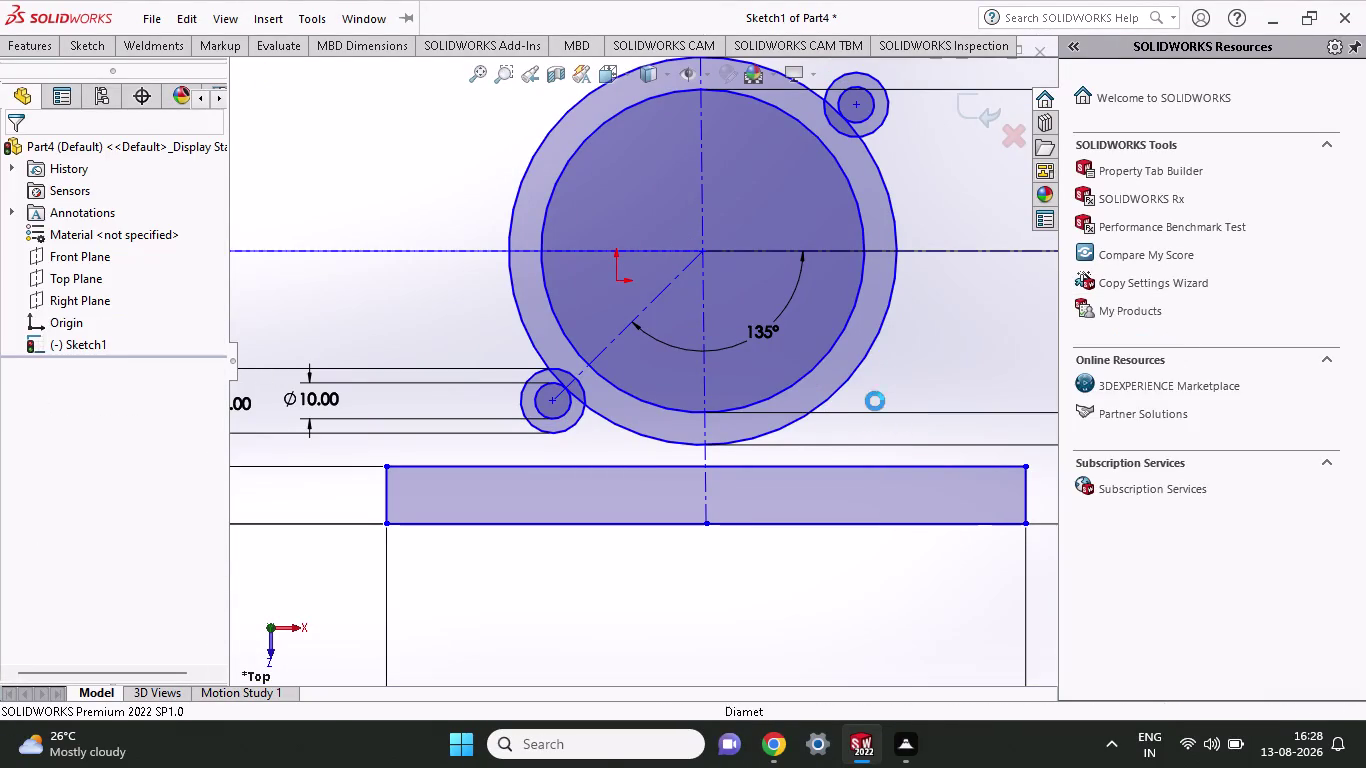
click(30, 47)
click(105, 55)
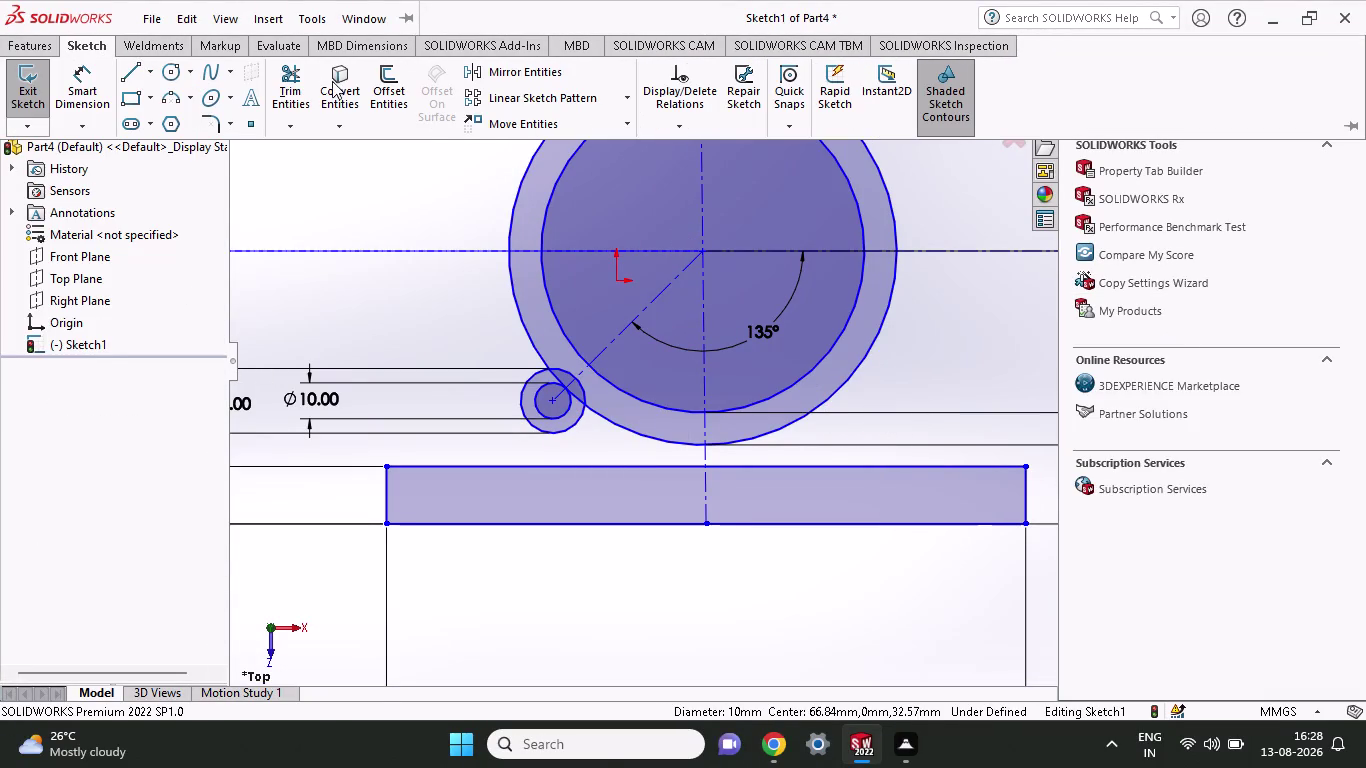
Trim the overlapping lug arc and boss outline at the lower-left lug.
click(286, 85)
click(572, 372)
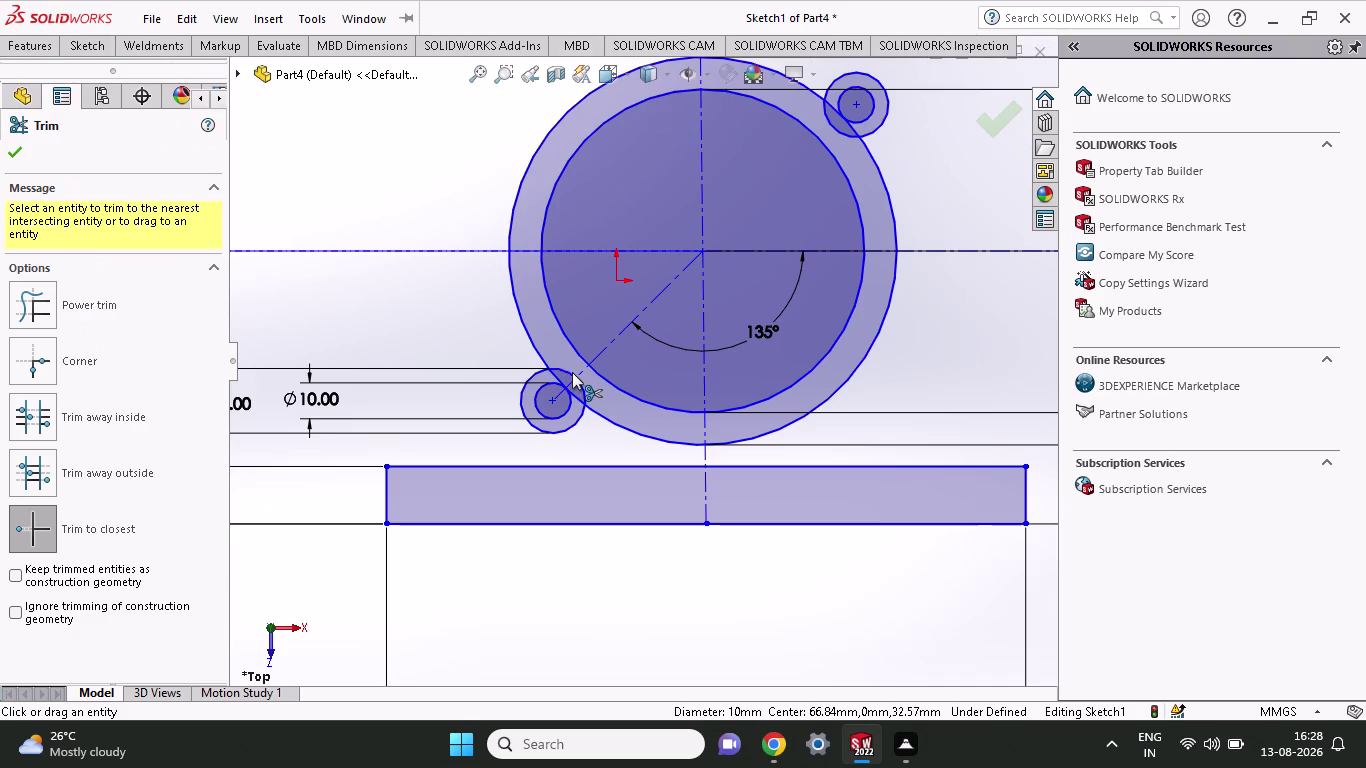
click(582, 384)
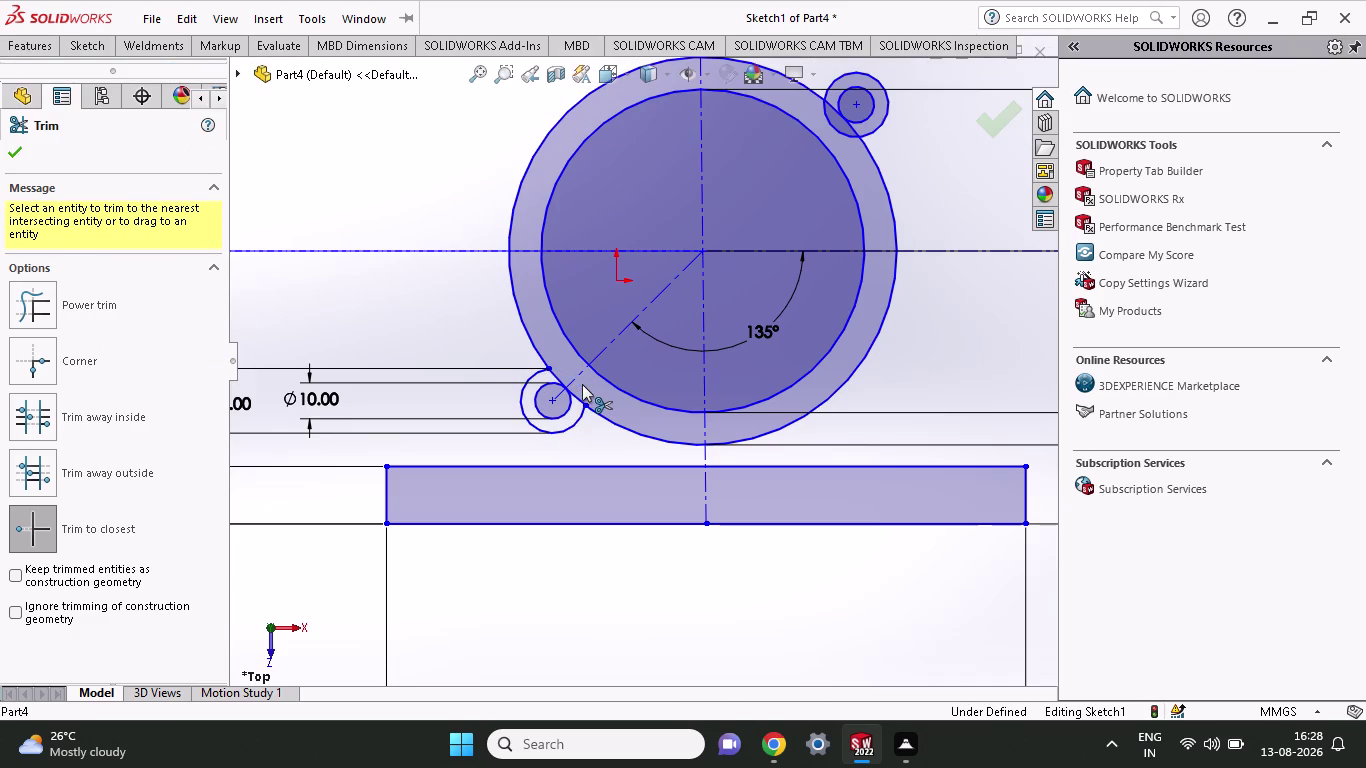
click(574, 395)
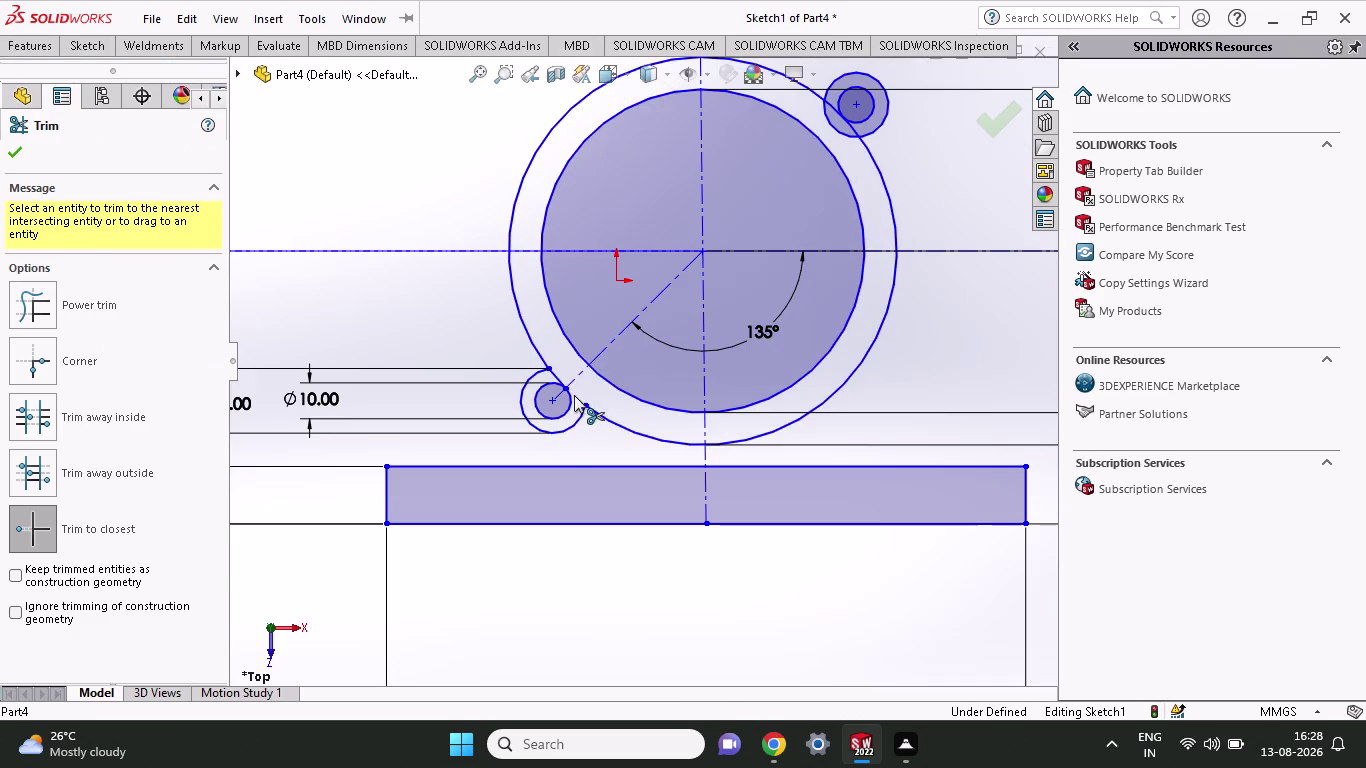
click(557, 377)
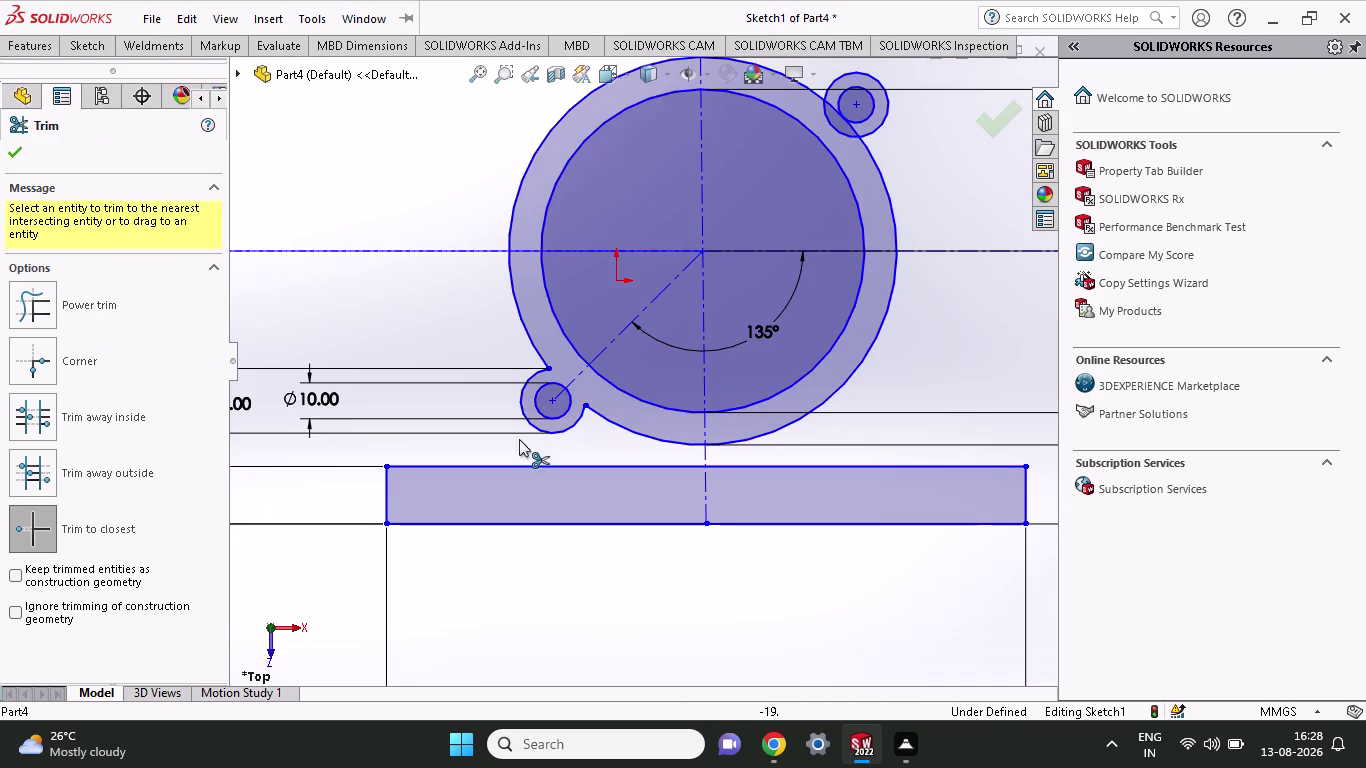
Trim the overlapping lug arc and boss outline at the upper-right lug, then zoom out.
click(839, 134)
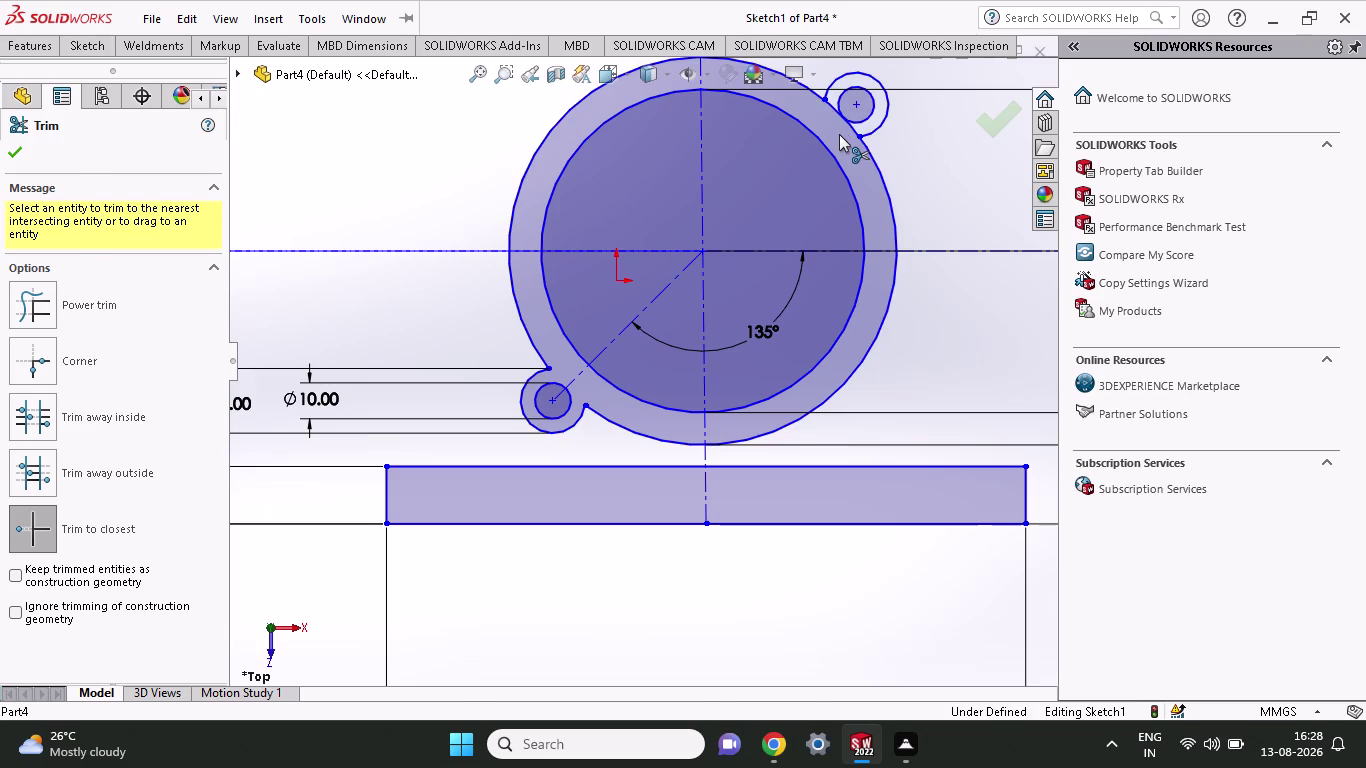
click(851, 127)
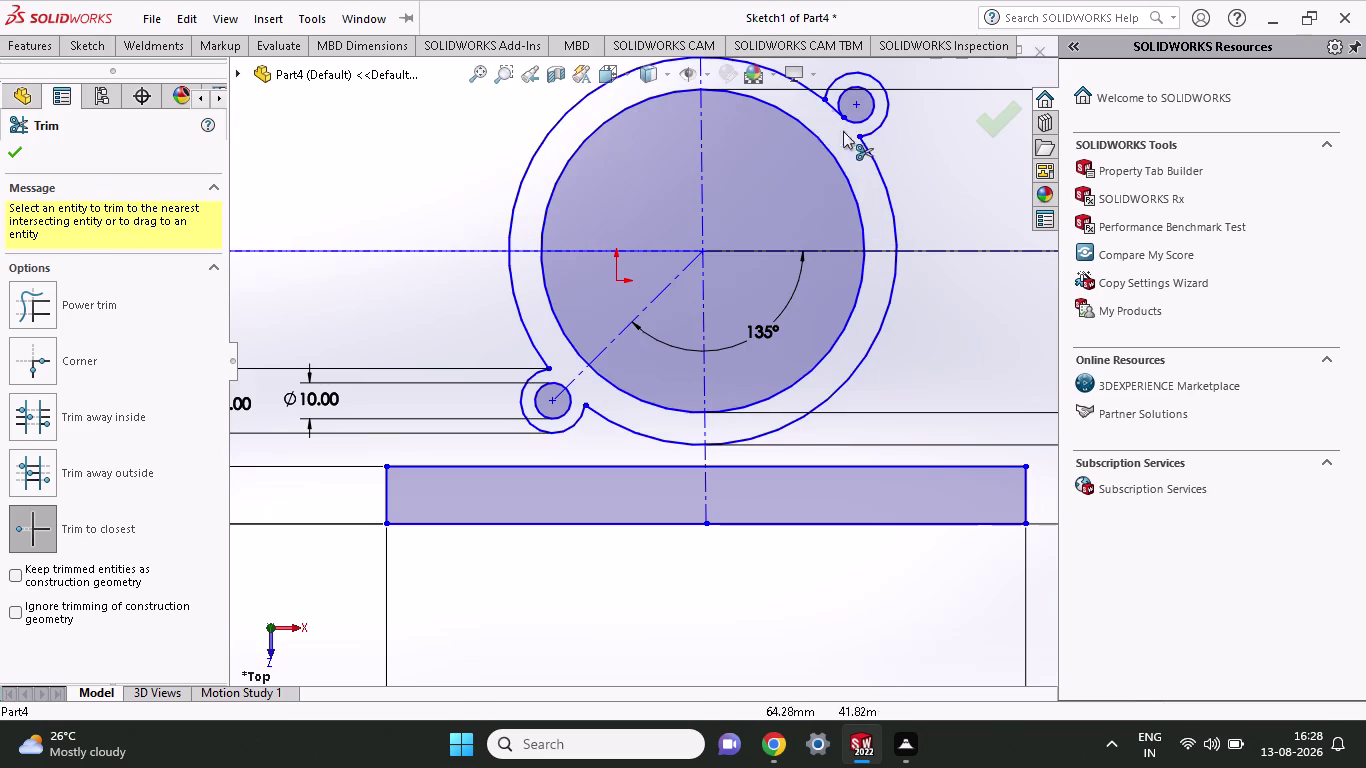
click(832, 108)
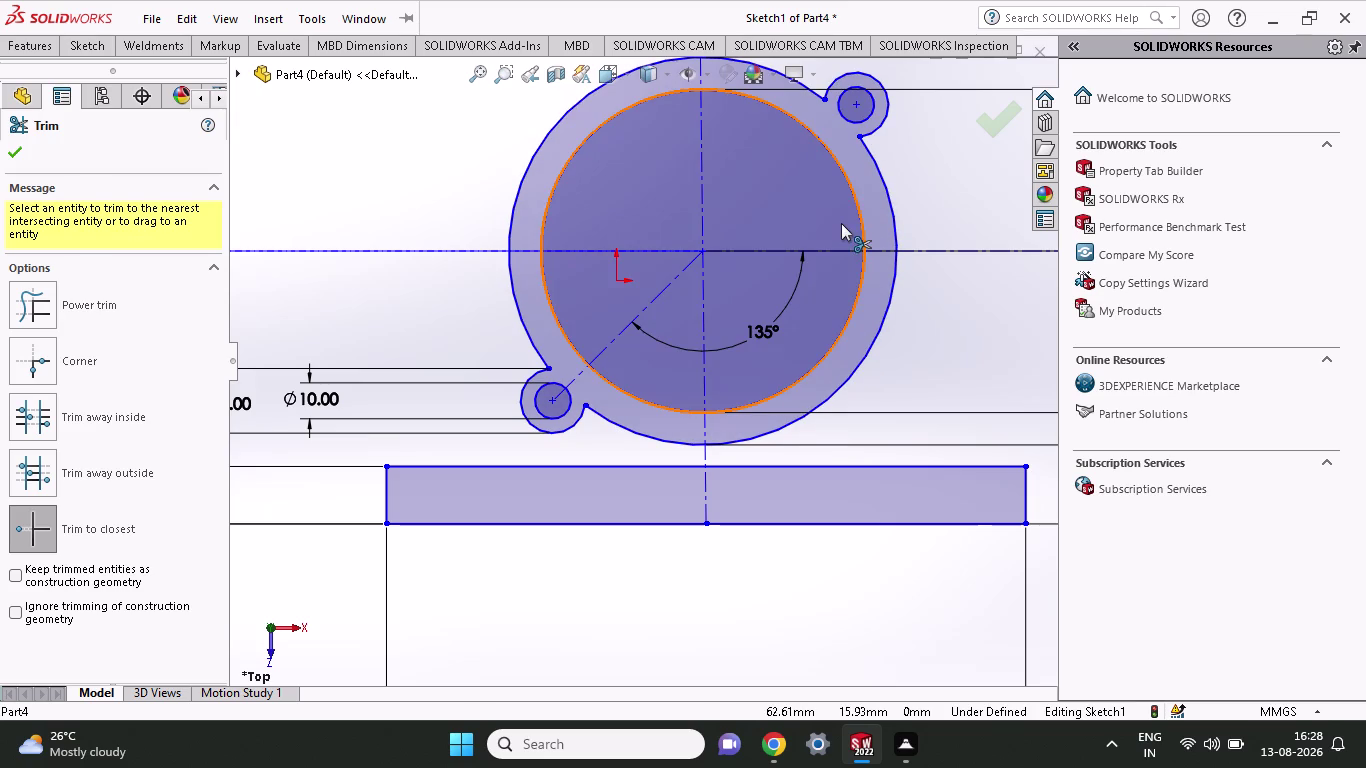
scroll(up, 3)
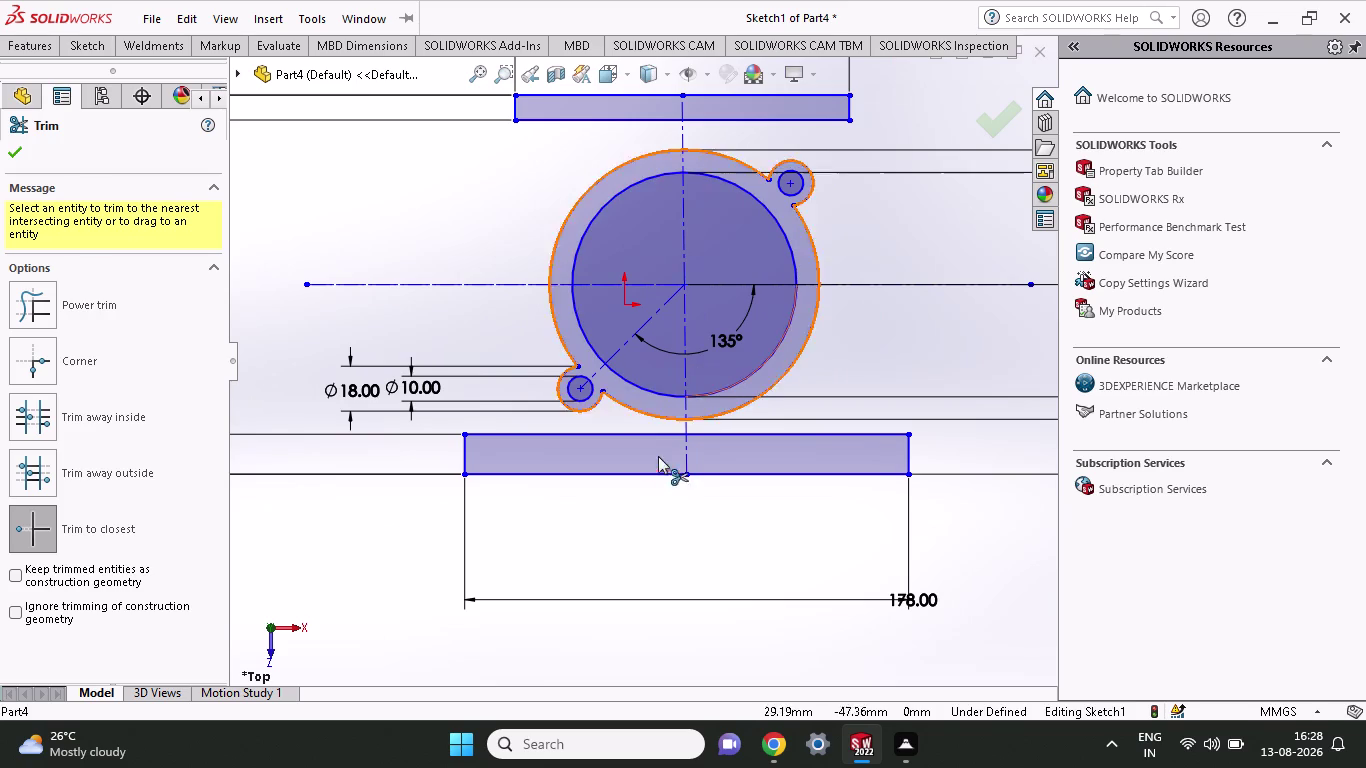
click(110, 48)
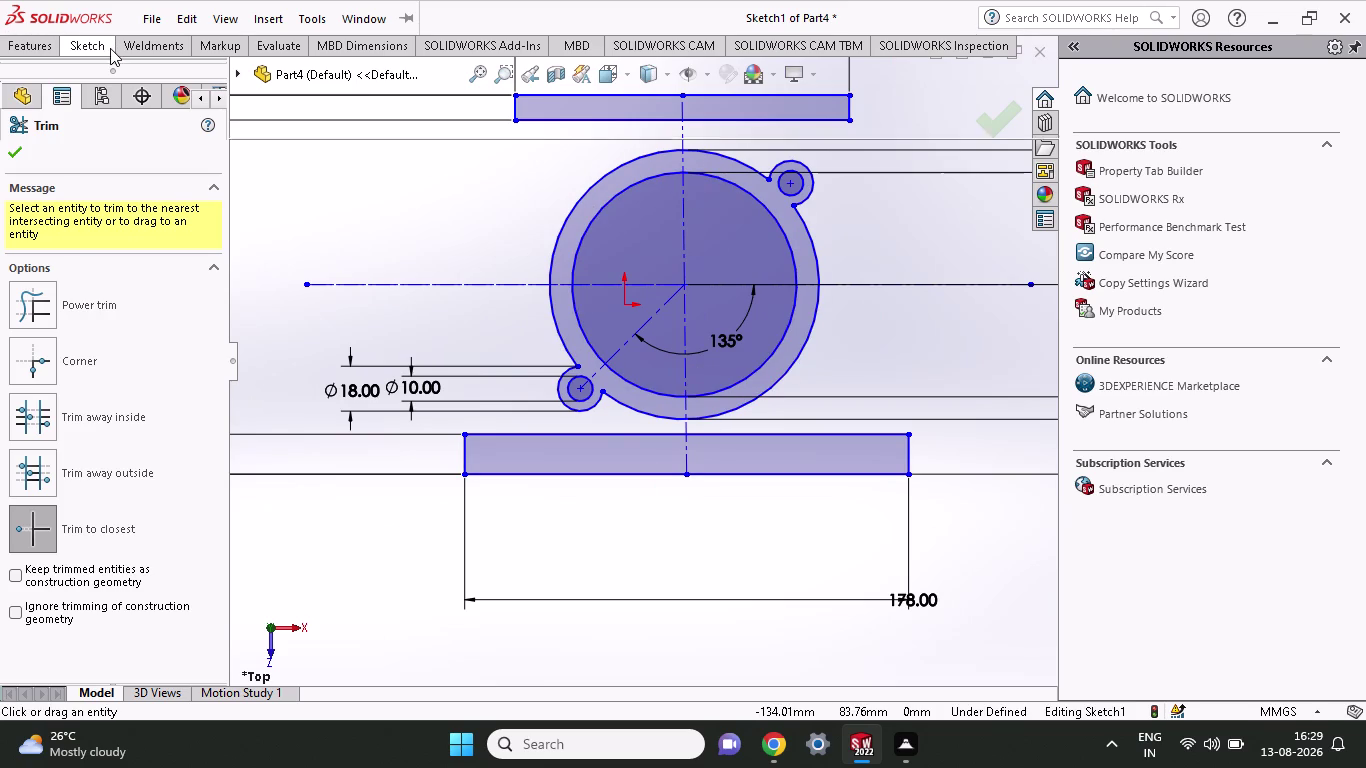
Draw a corner rectangle from the top bar down to the base bar behind the boss.
click(139, 103)
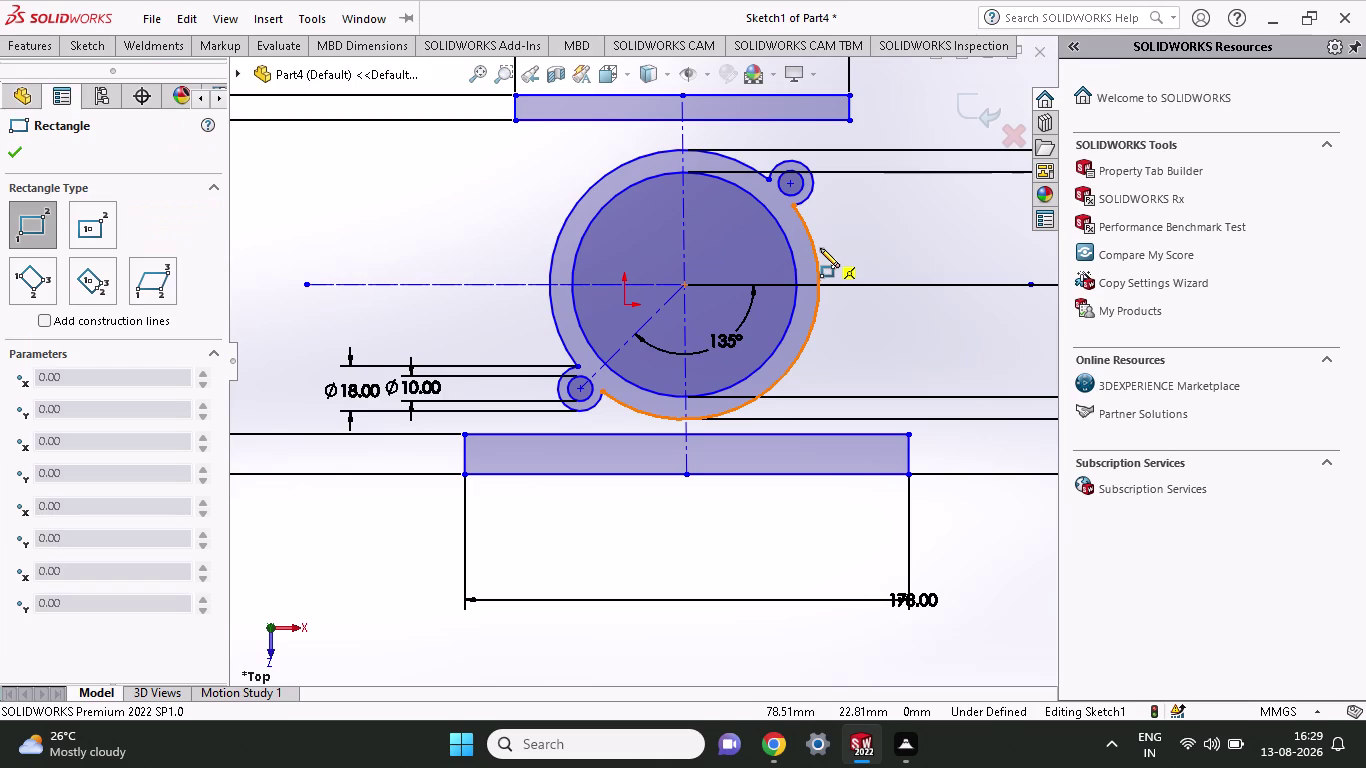
click(535, 119)
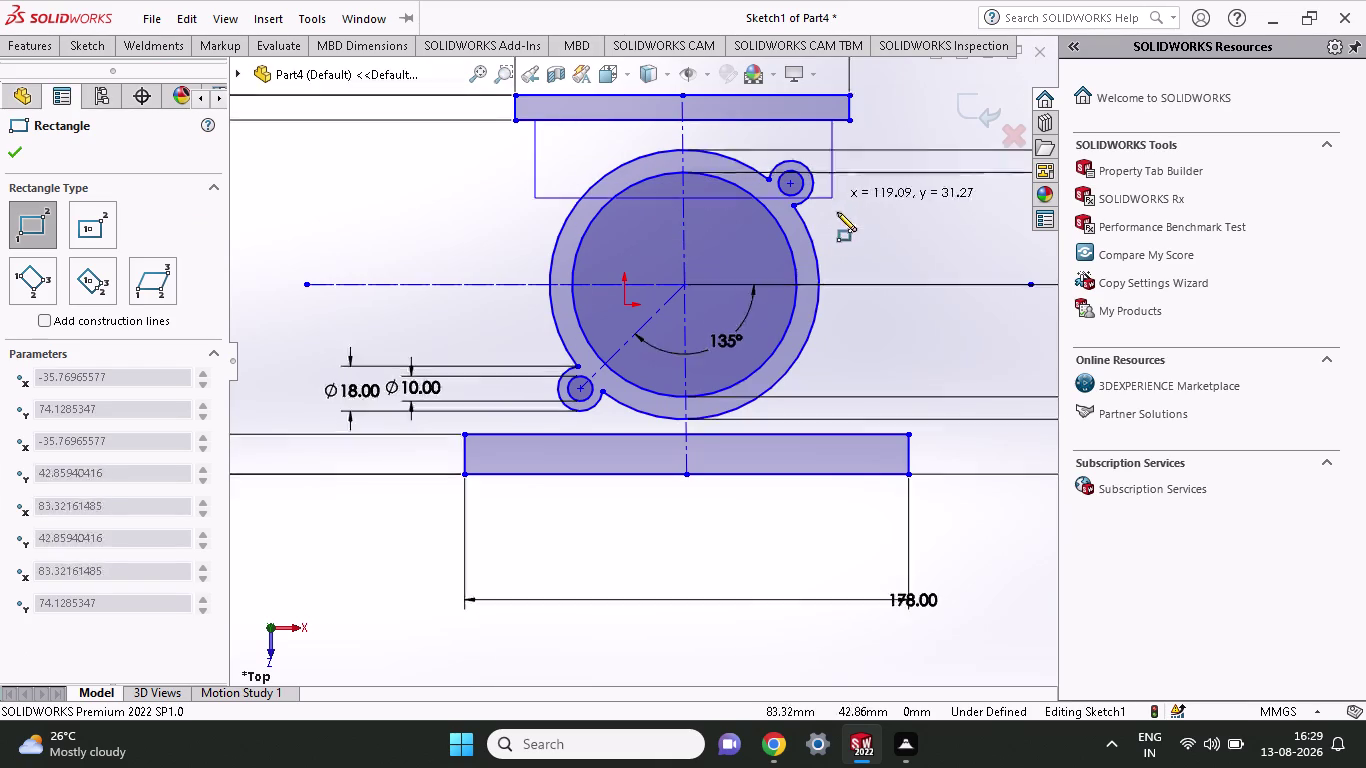
click(833, 433)
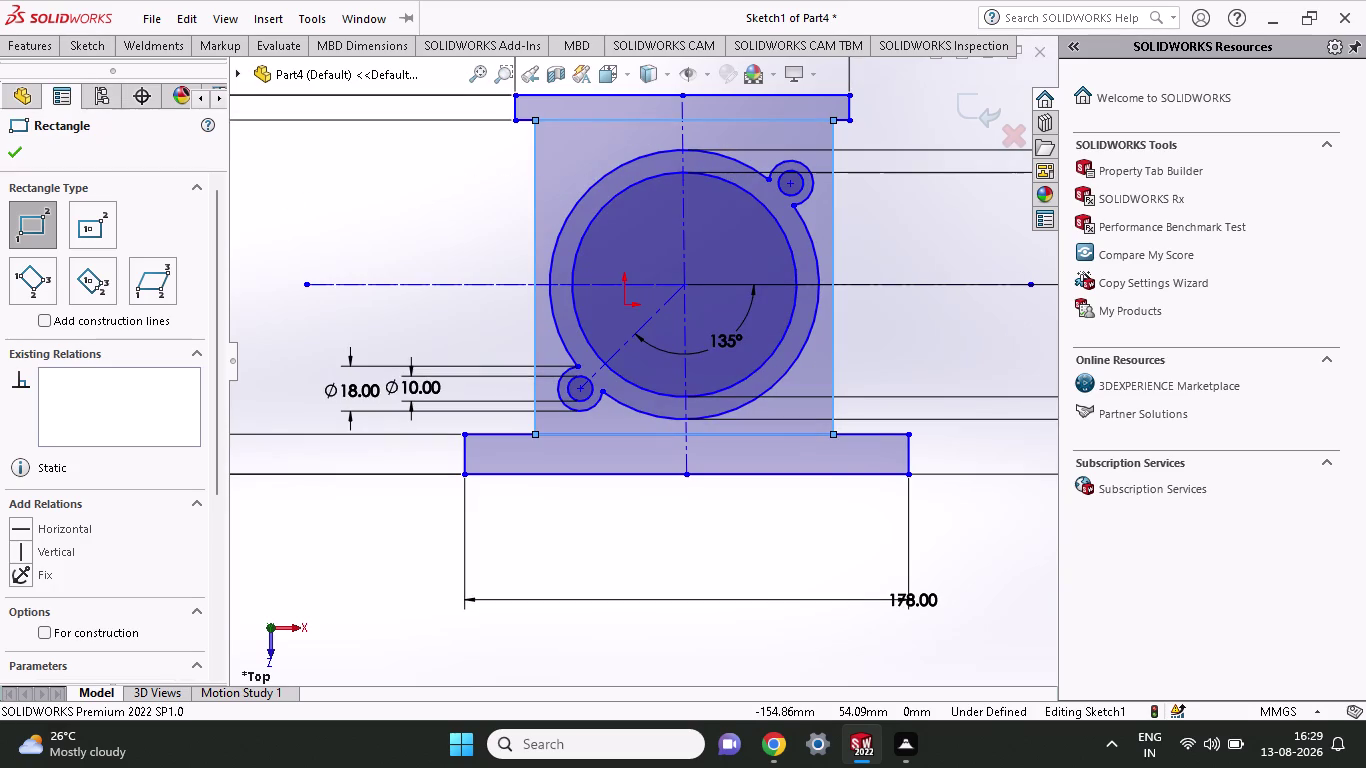
click(91, 41)
click(71, 88)
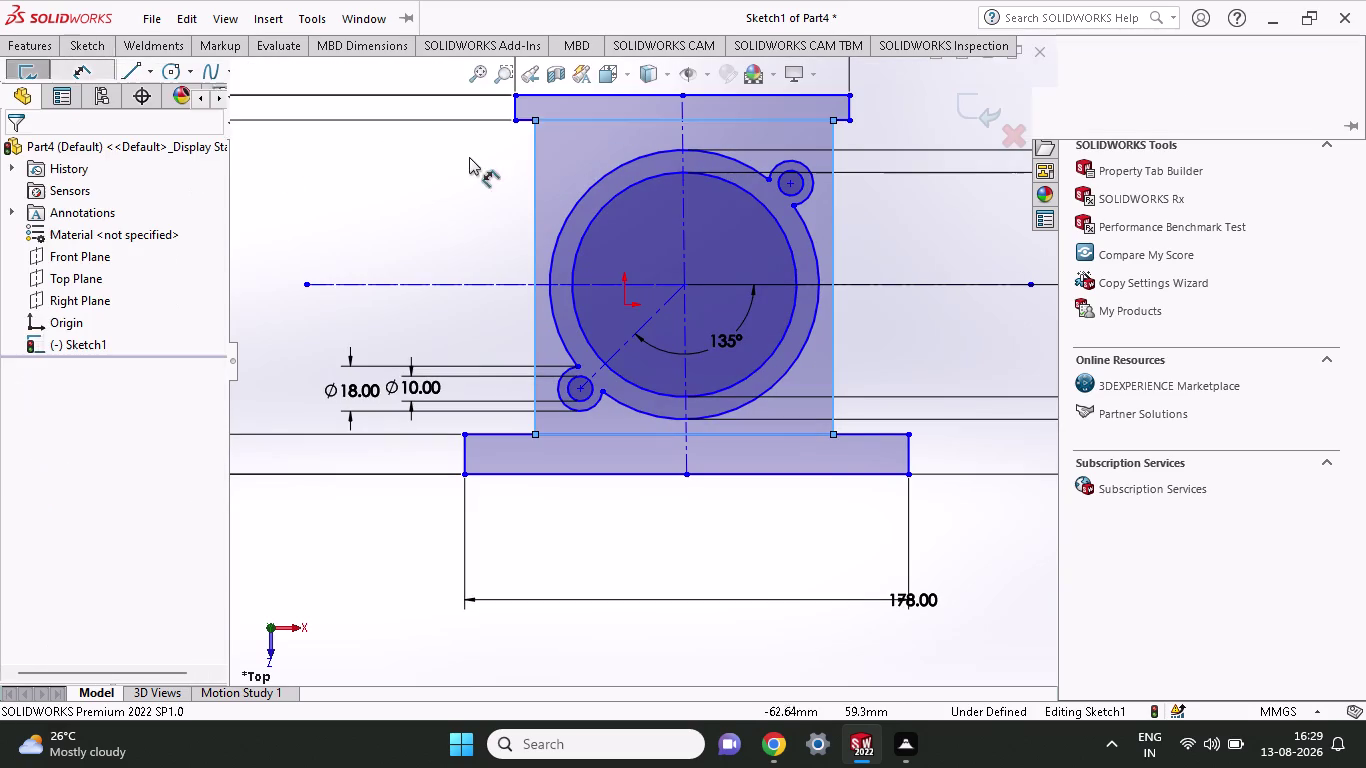
Dimension the rectangle's top width below the base bar, entering 108.
click(537, 123)
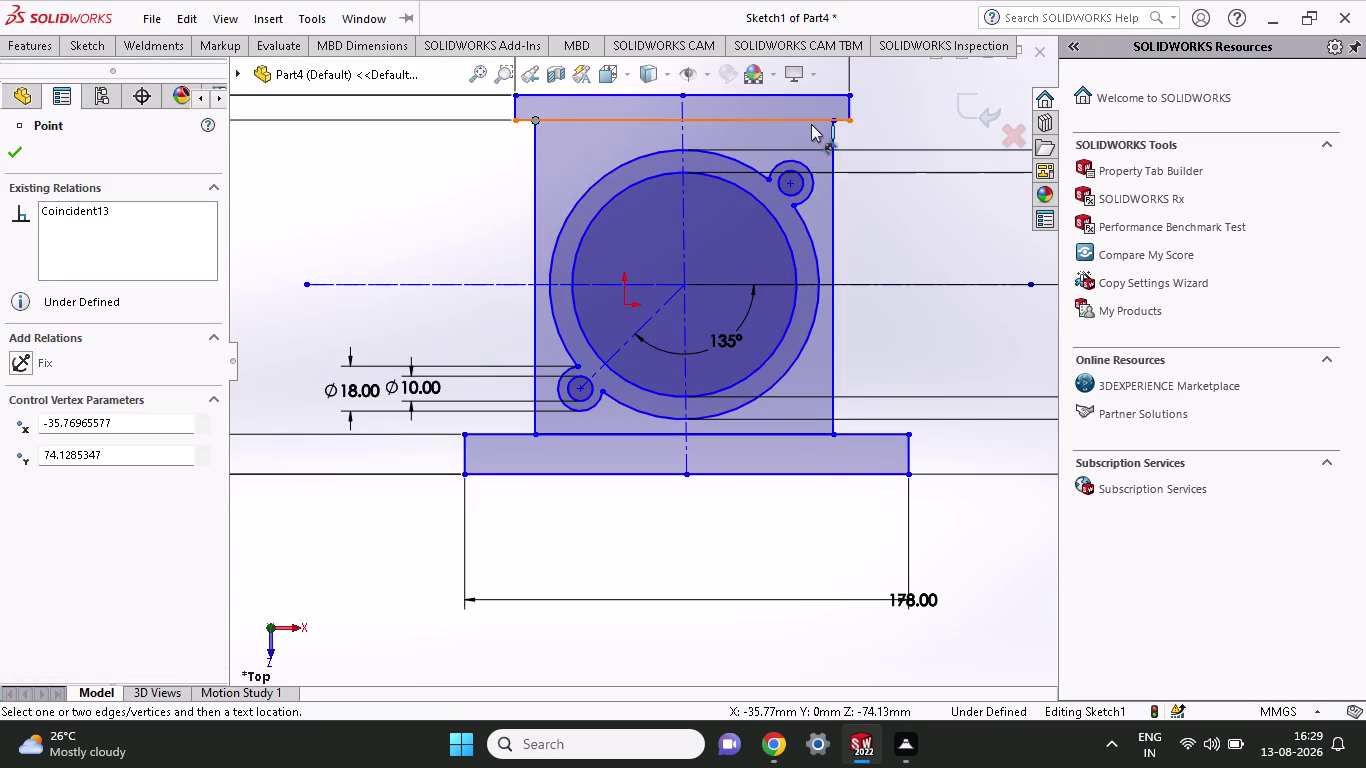
click(828, 123)
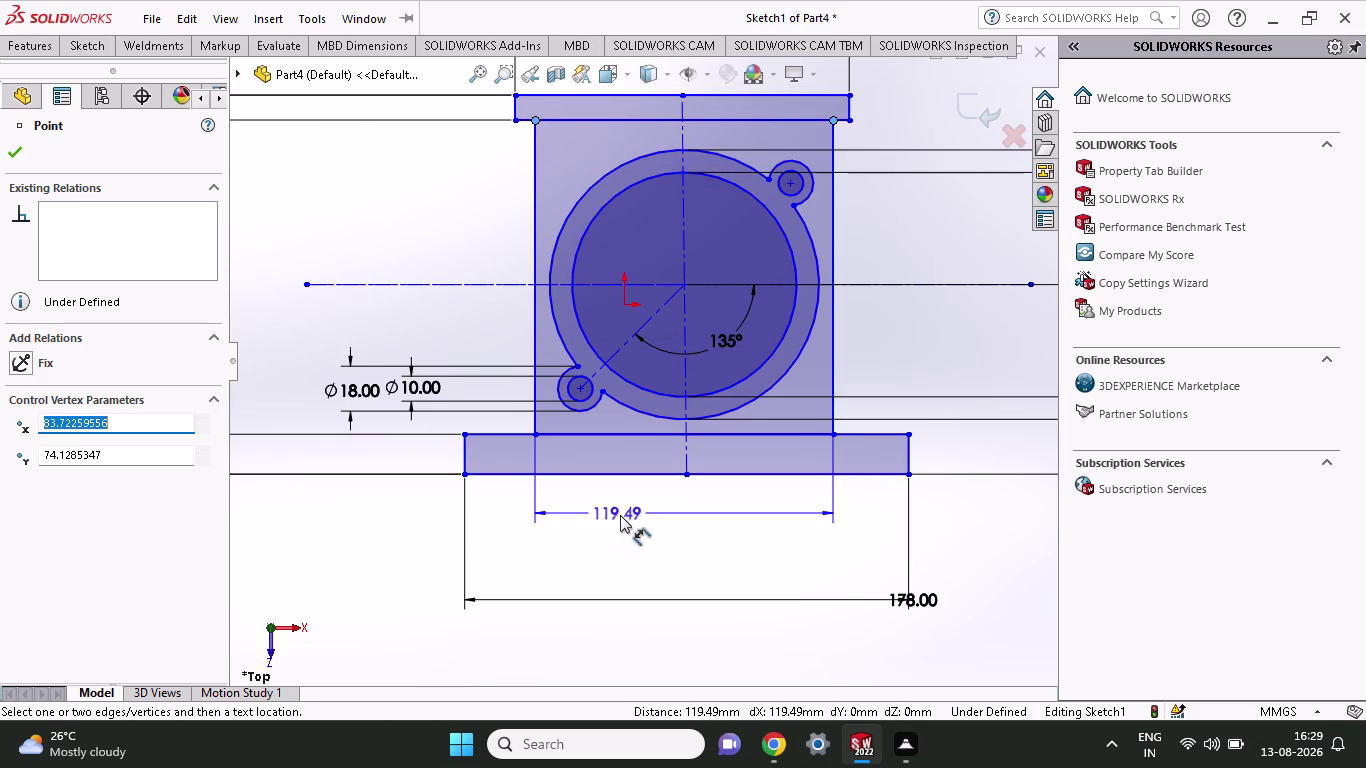
click(645, 576)
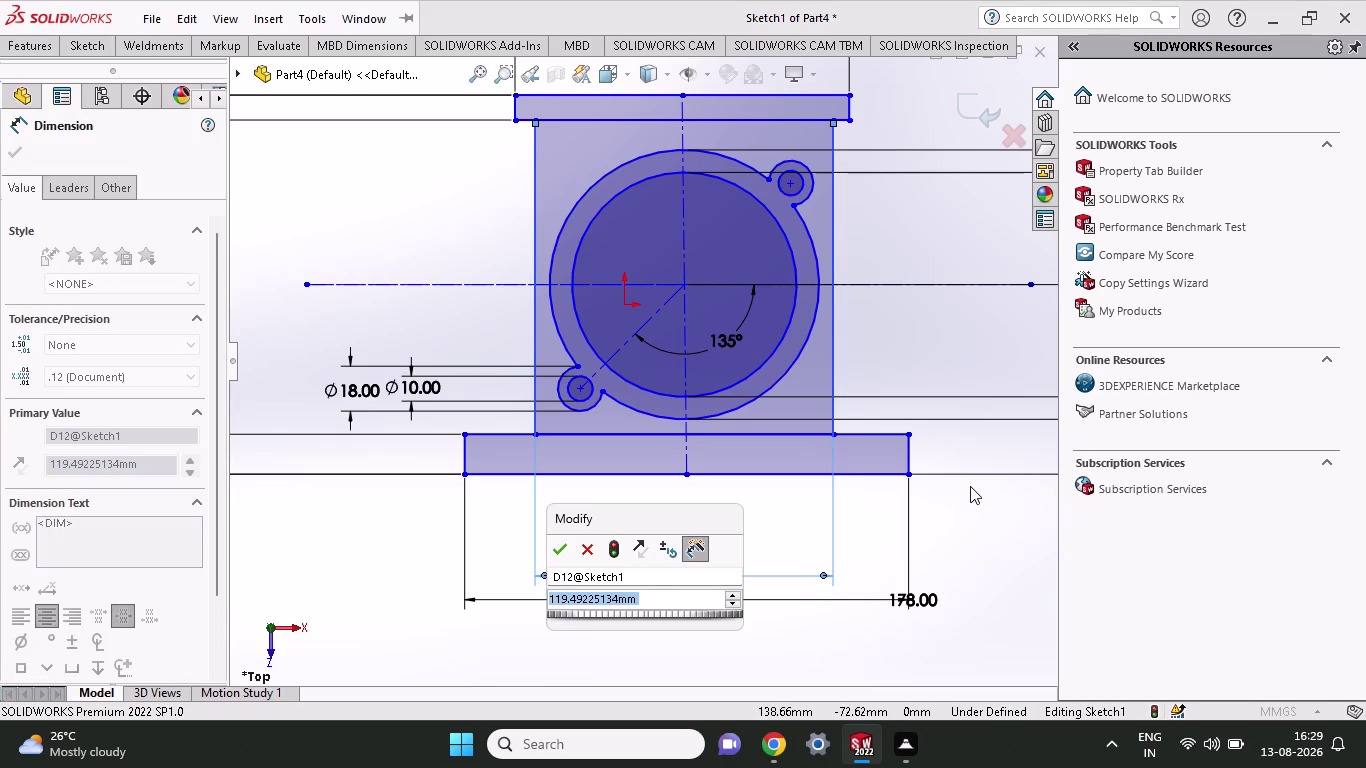
text(108)
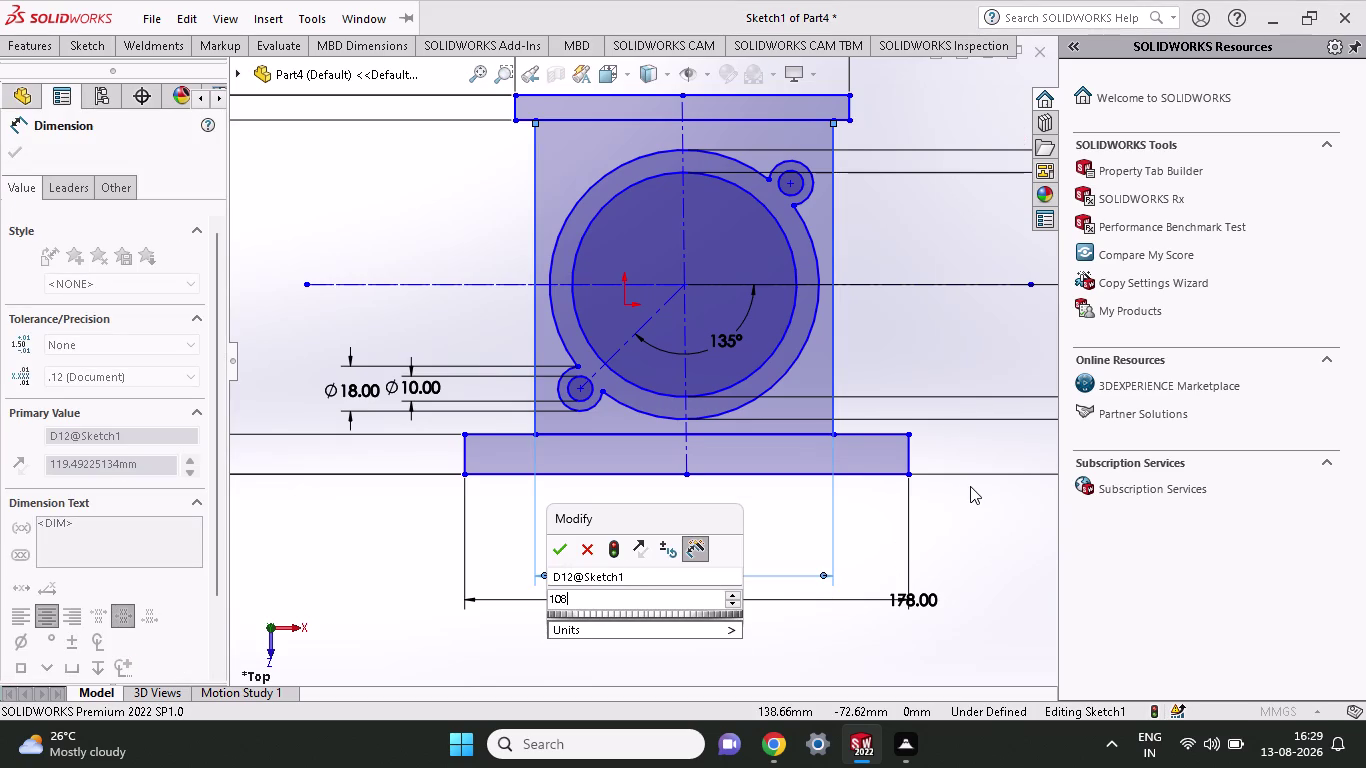
click(560, 556)
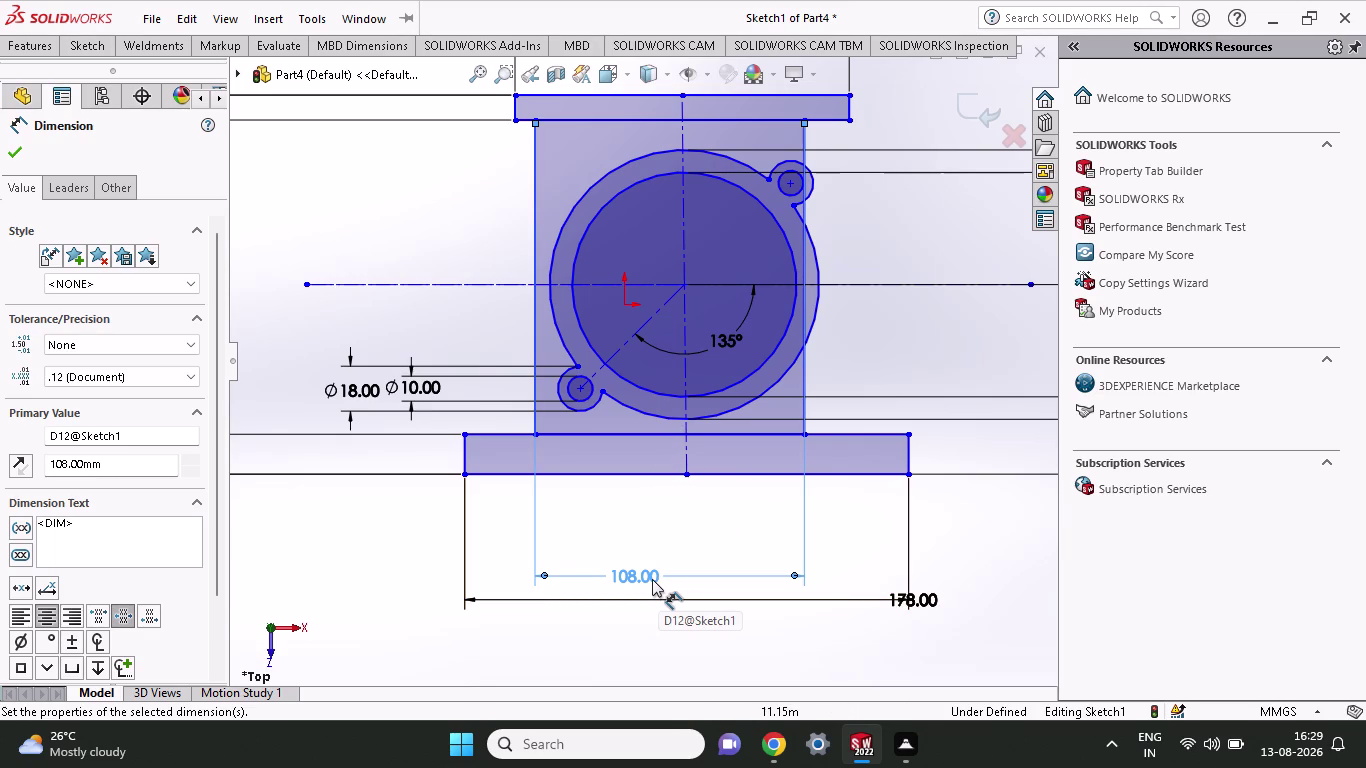
key(ctrl+z)
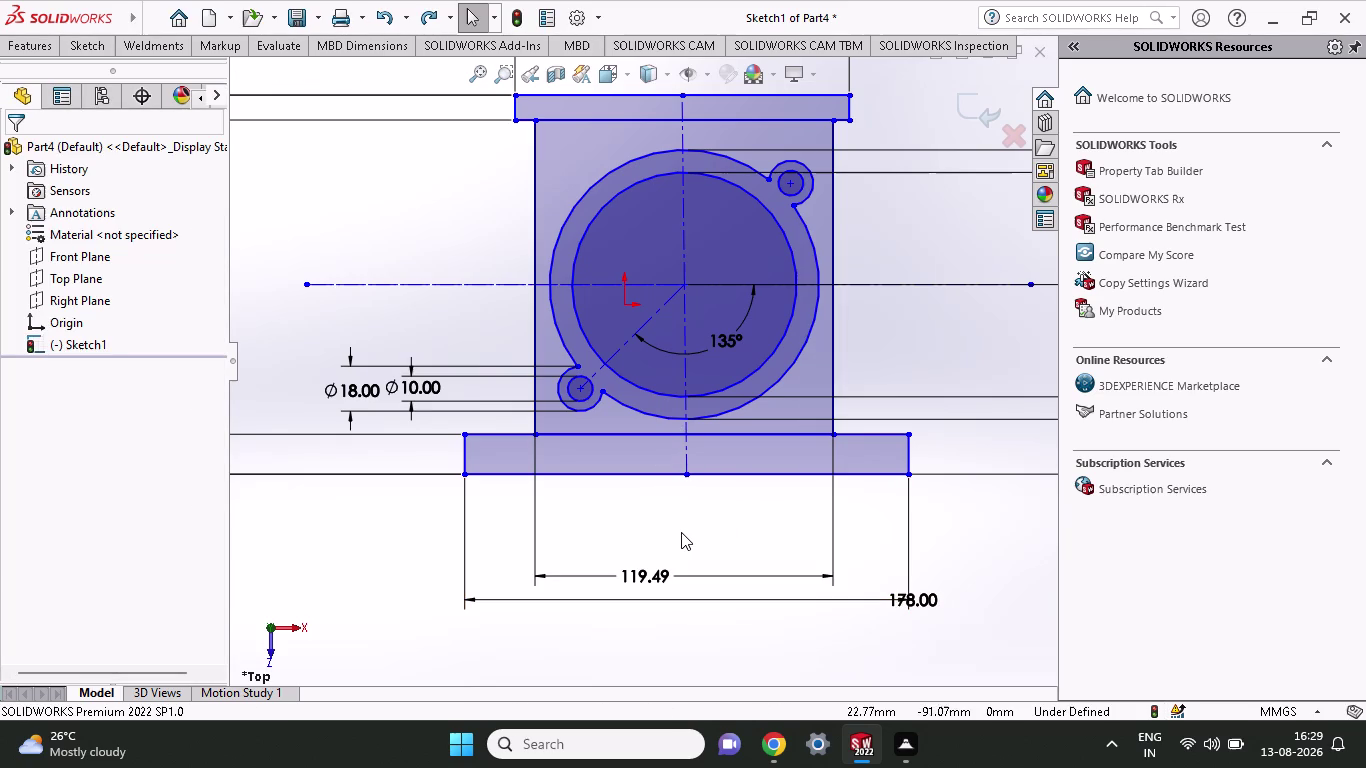
Undo the 119.49 width, then dimension boss left corner to centreline as 108/2 (54 mm).
key(ctrl+z)
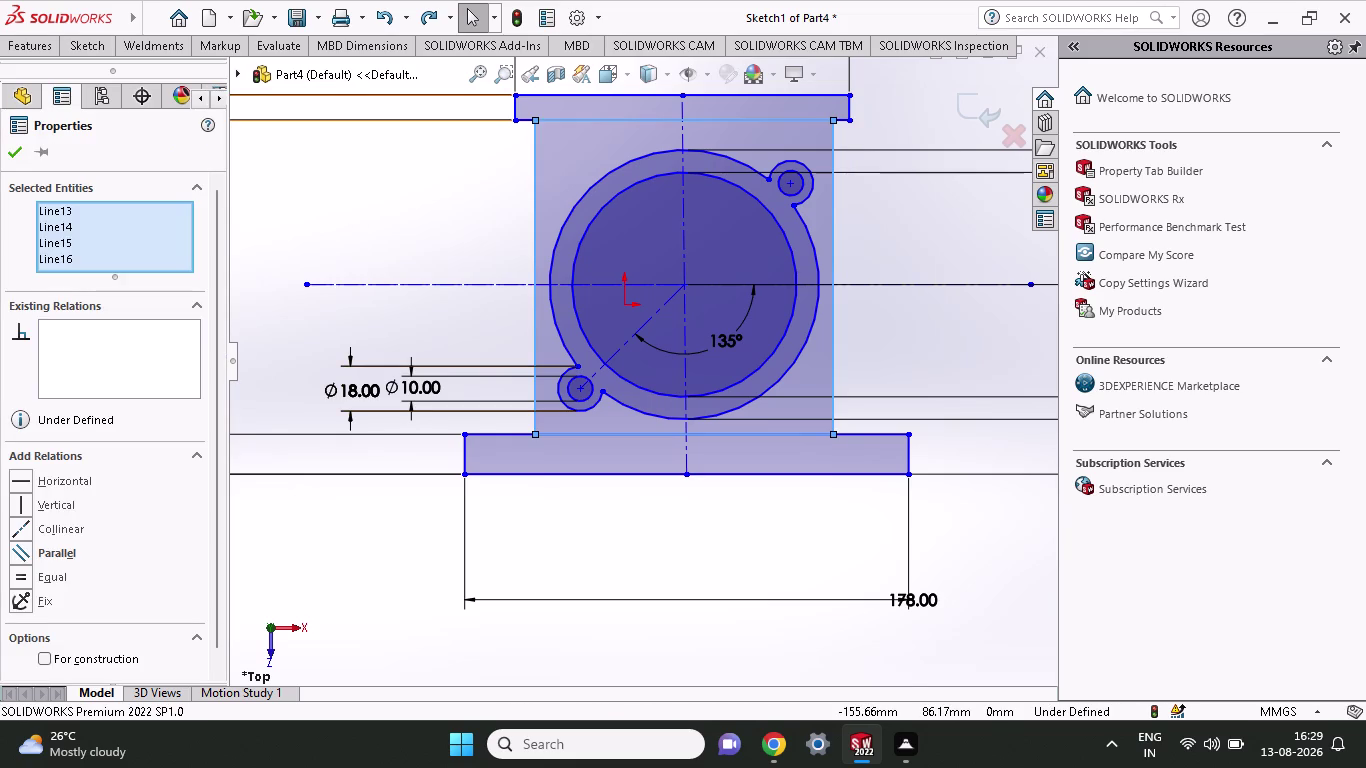
click(76, 49)
click(92, 86)
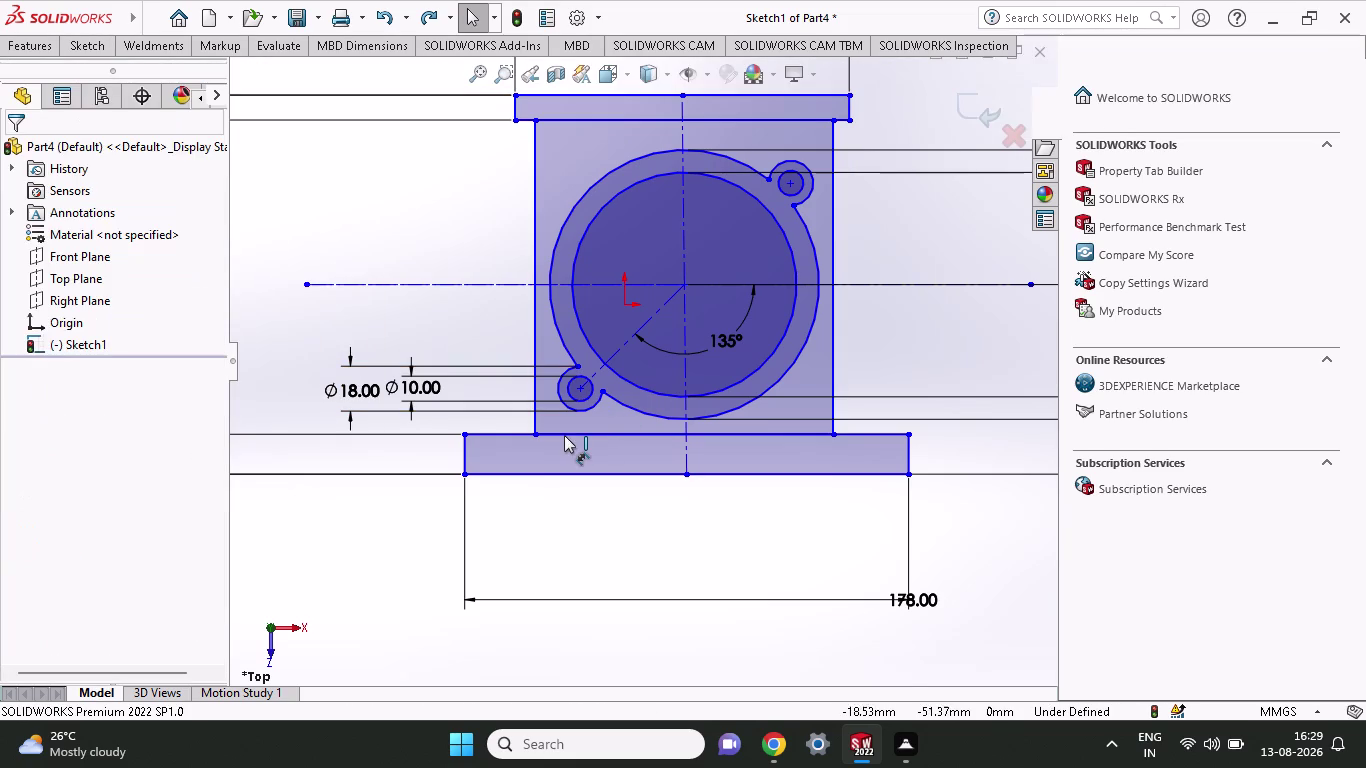
click(532, 432)
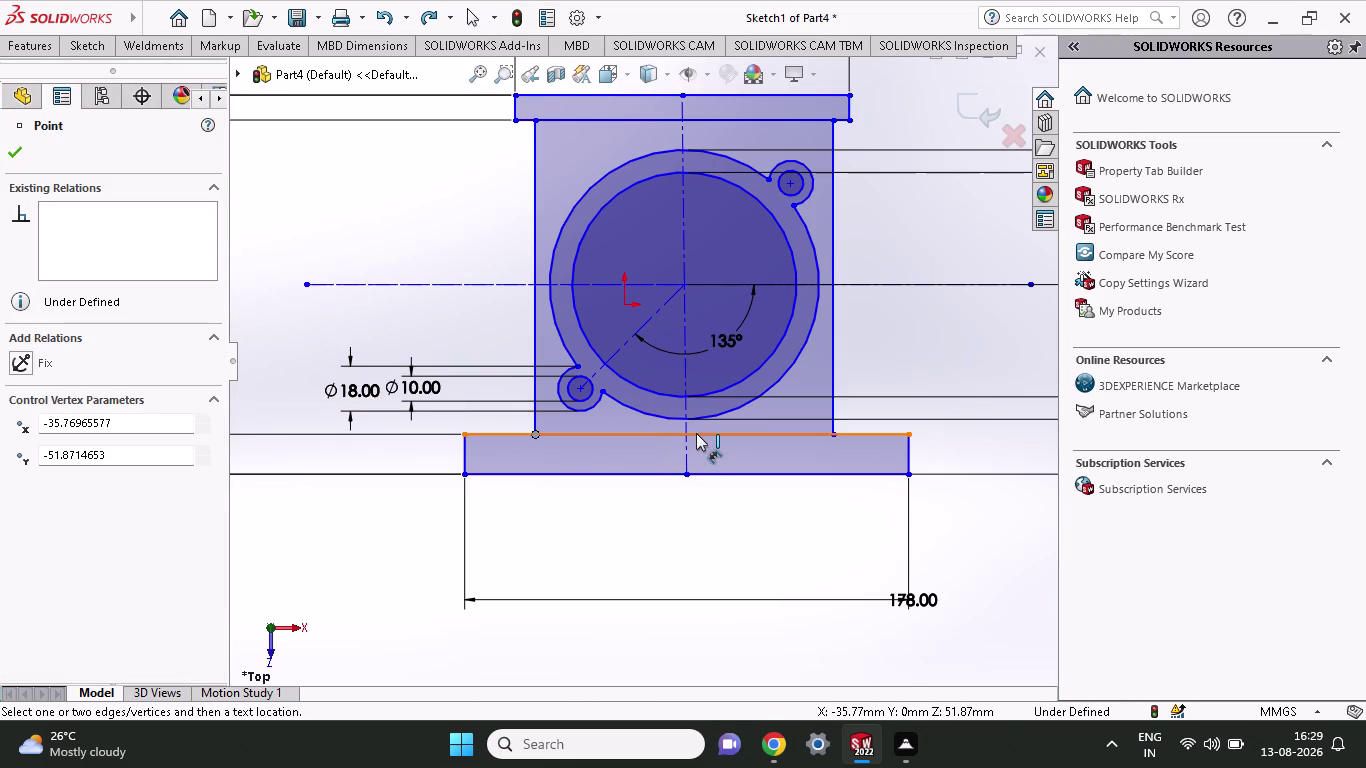
click(684, 433)
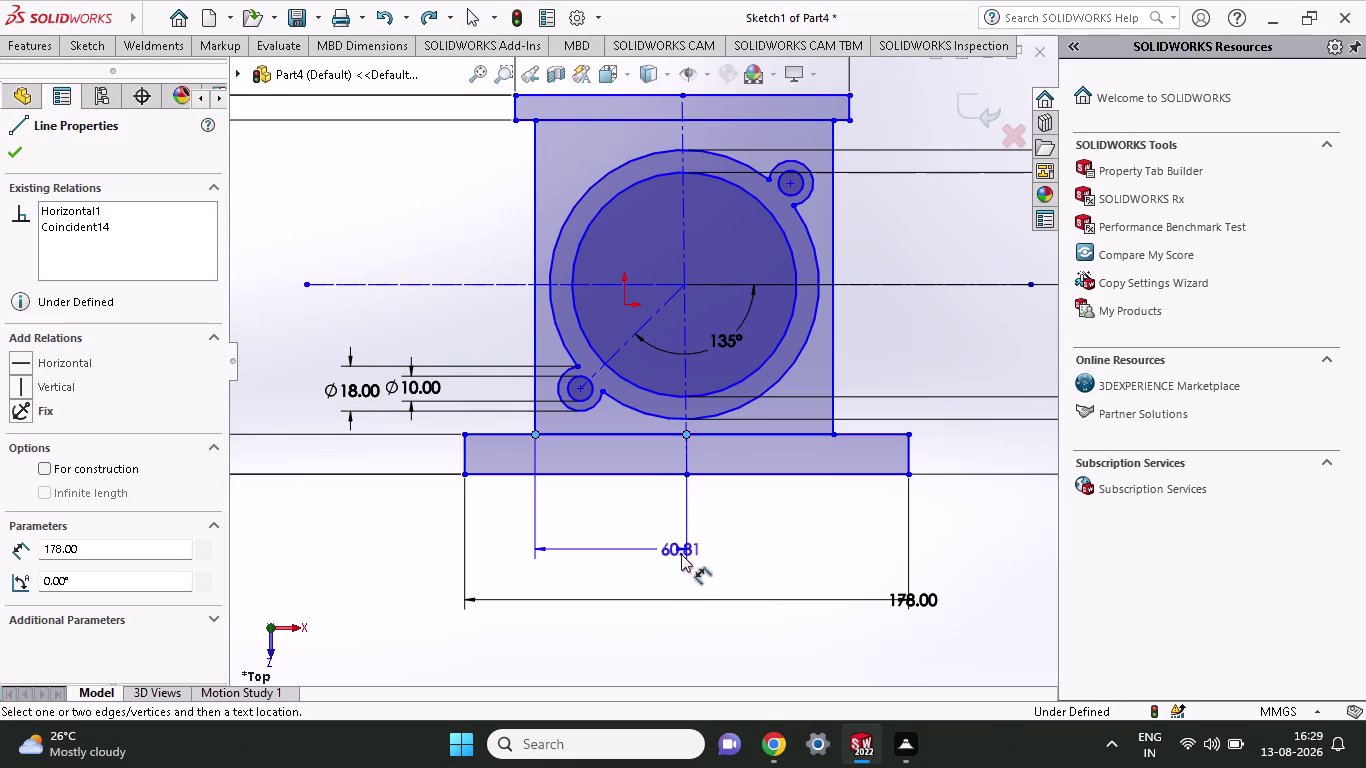
click(676, 576)
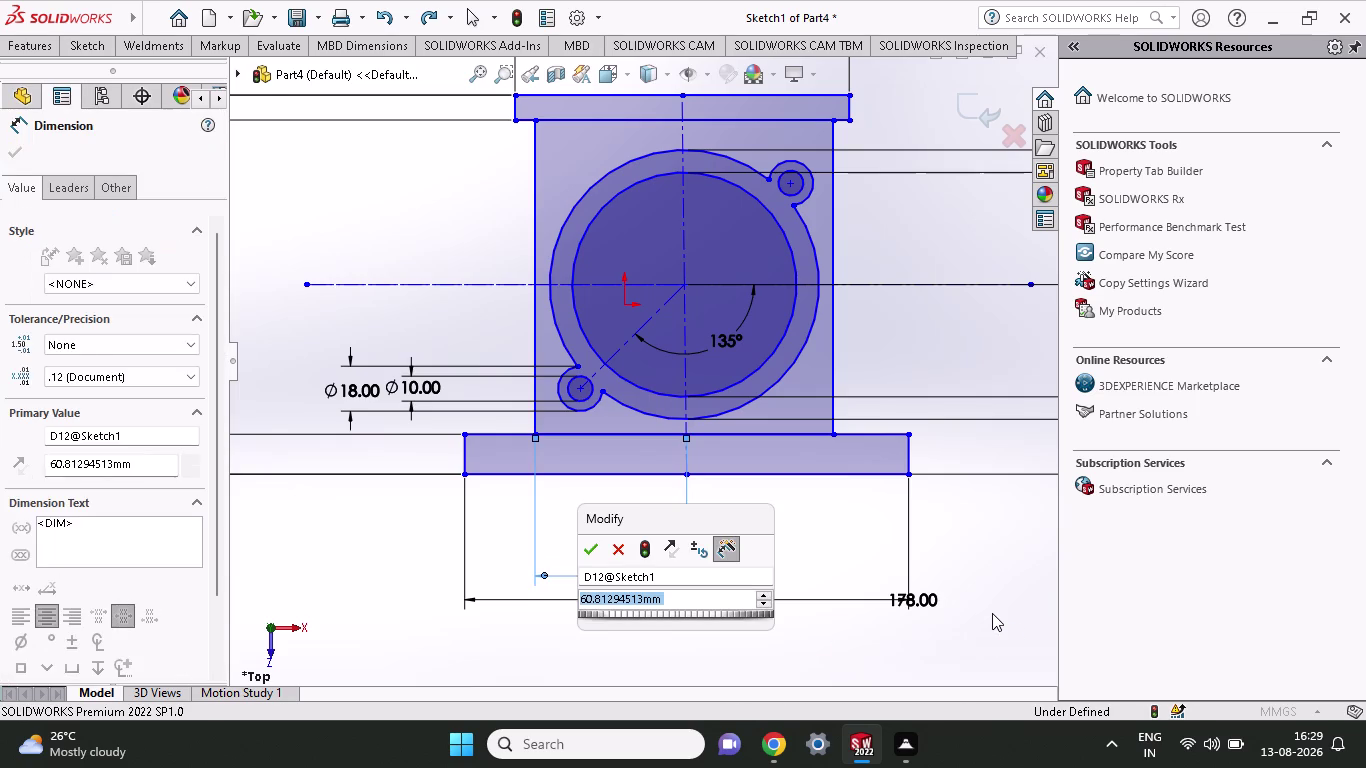
text(108)
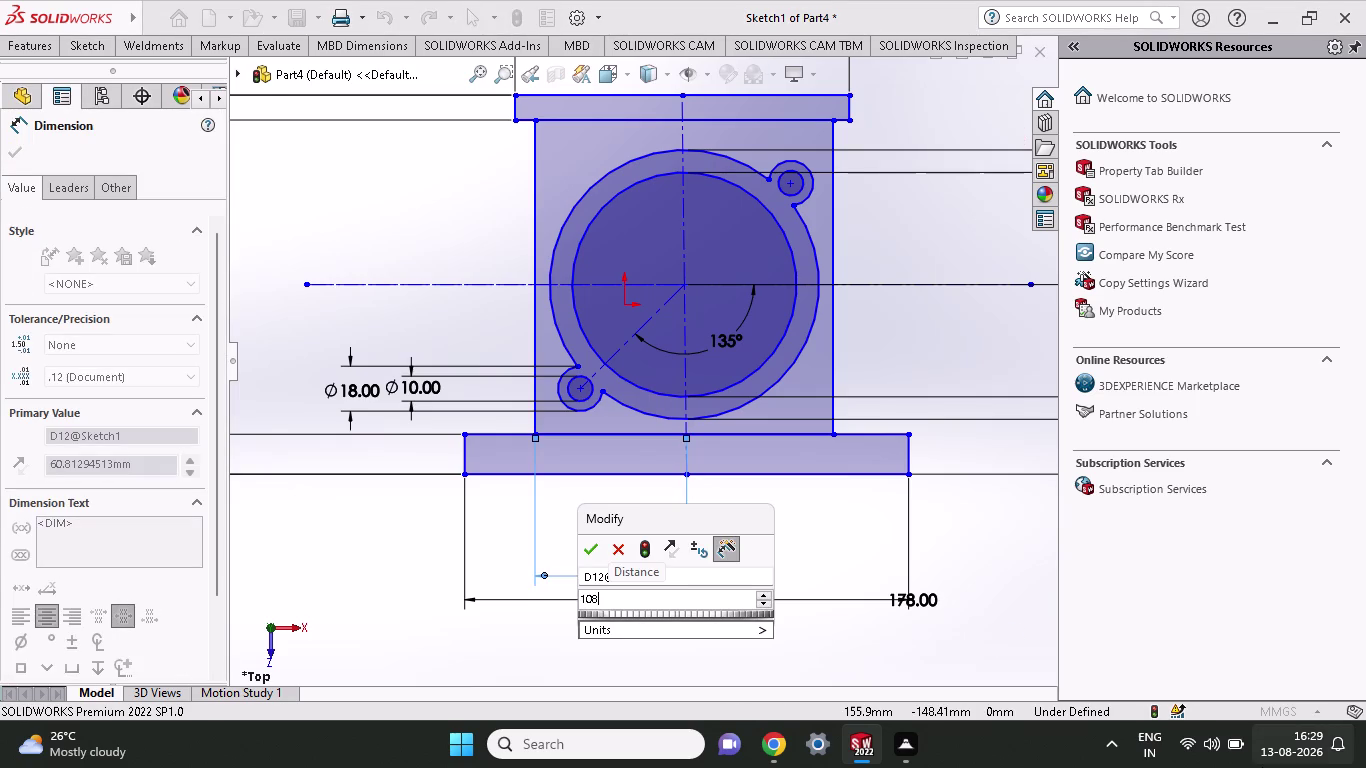
key(slash)
key(2)
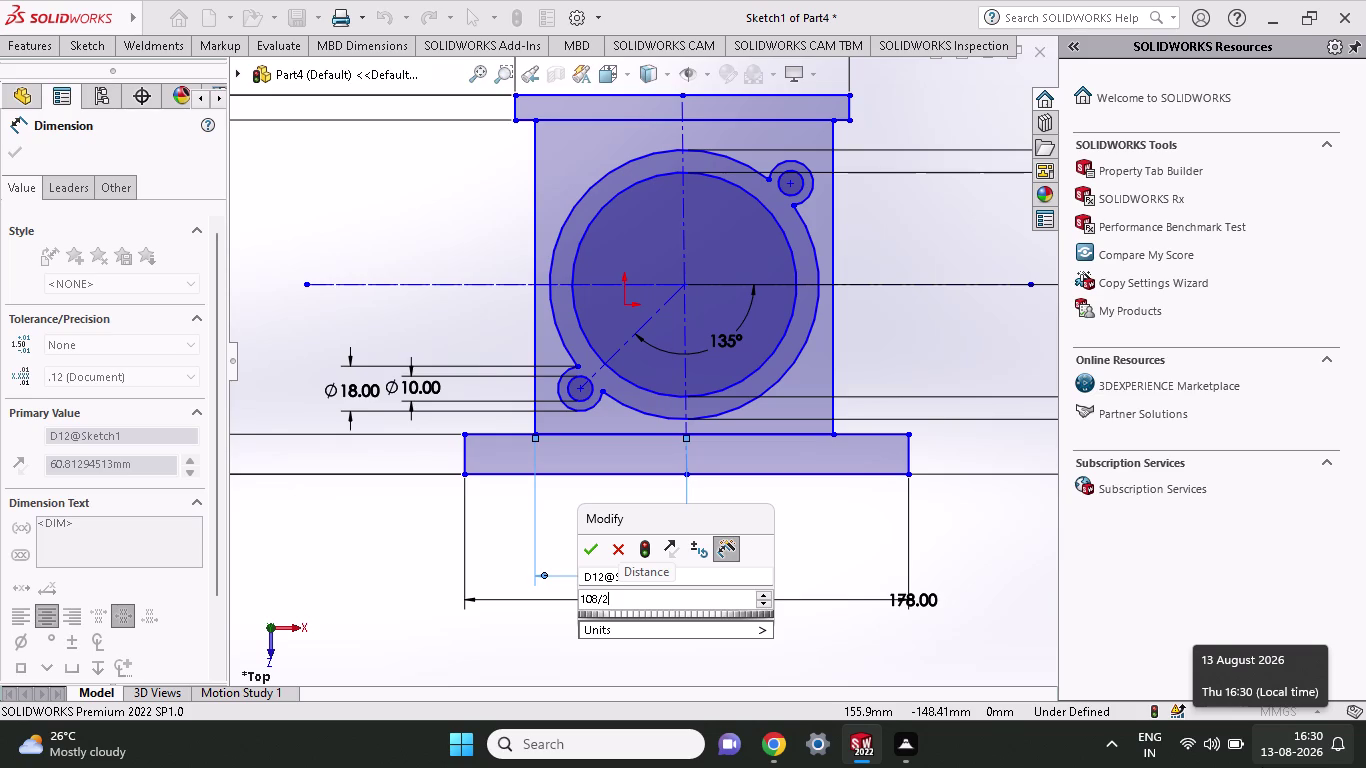
key(Return)
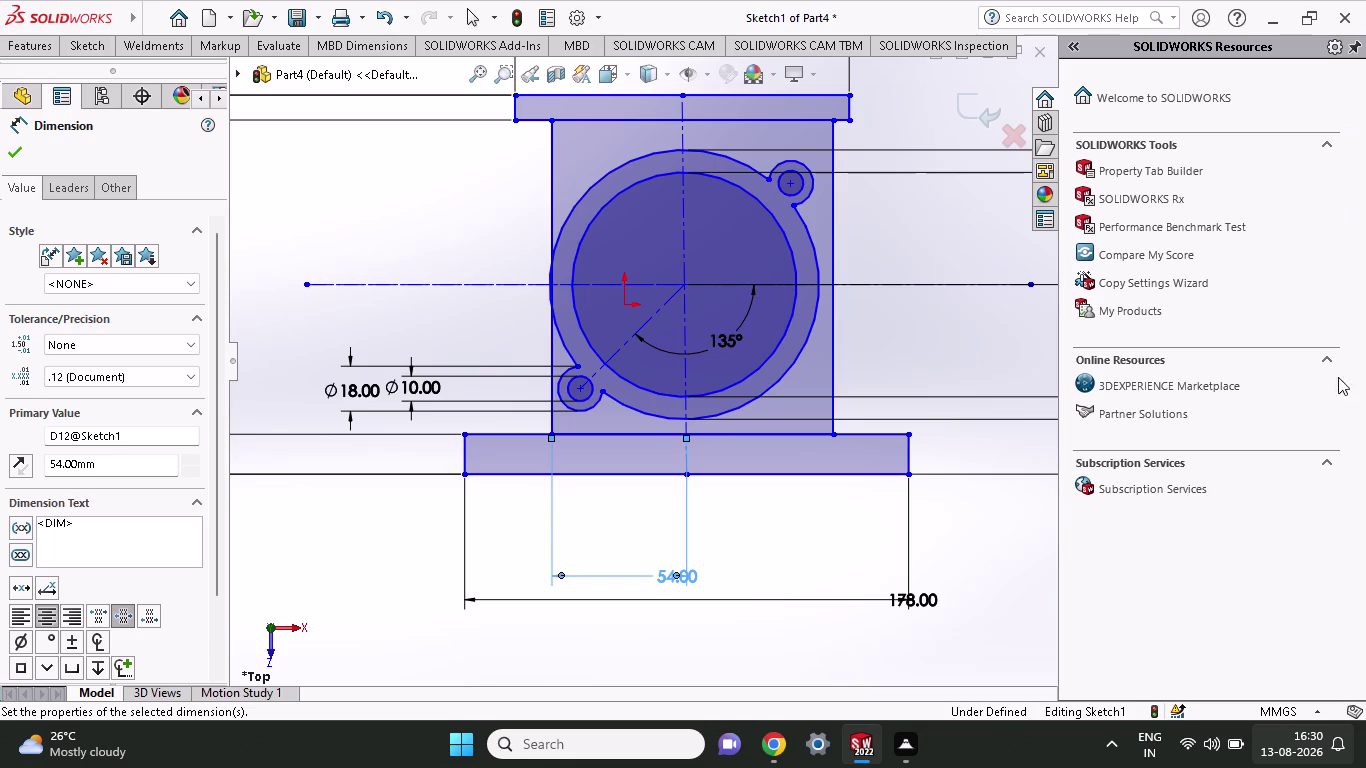
scroll(up, 3)
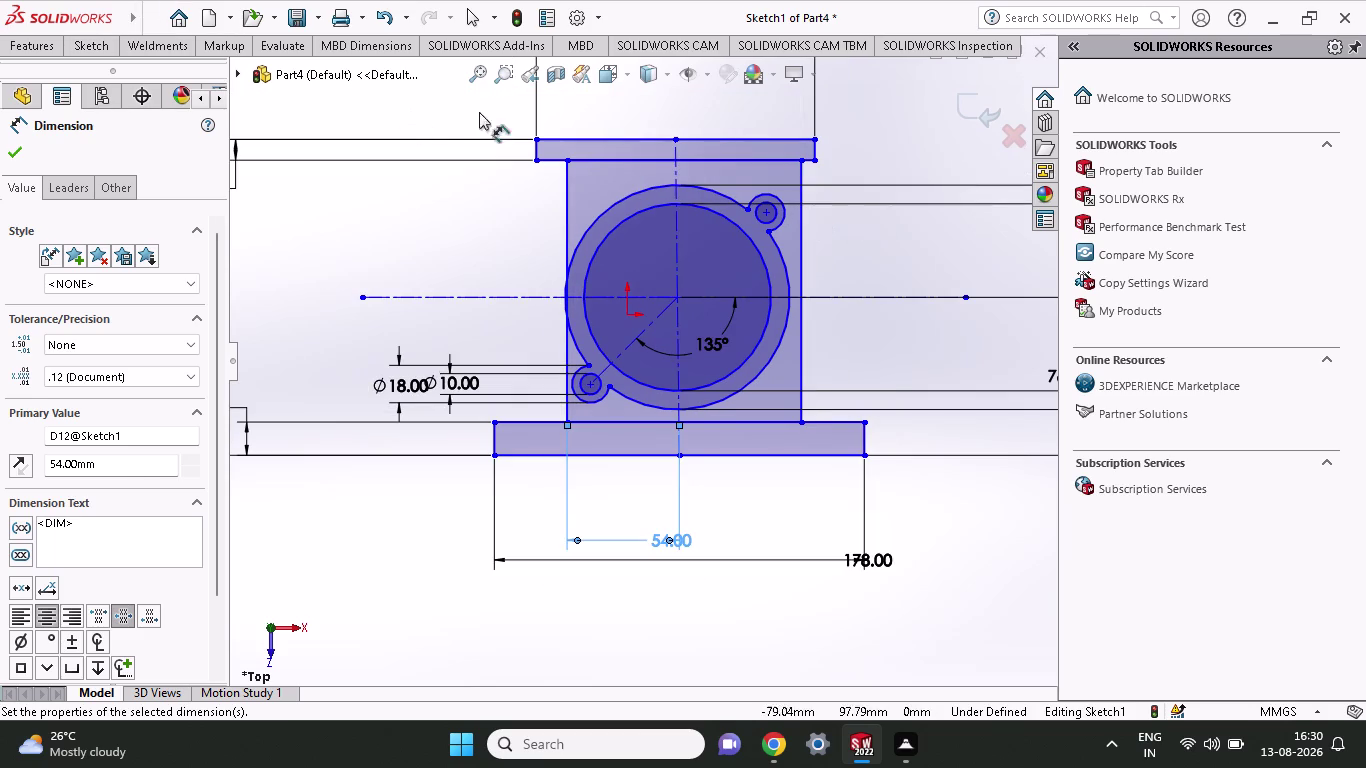
Dimension the distance between the boss rectangle's two top corners as 108 mm.
click(567, 163)
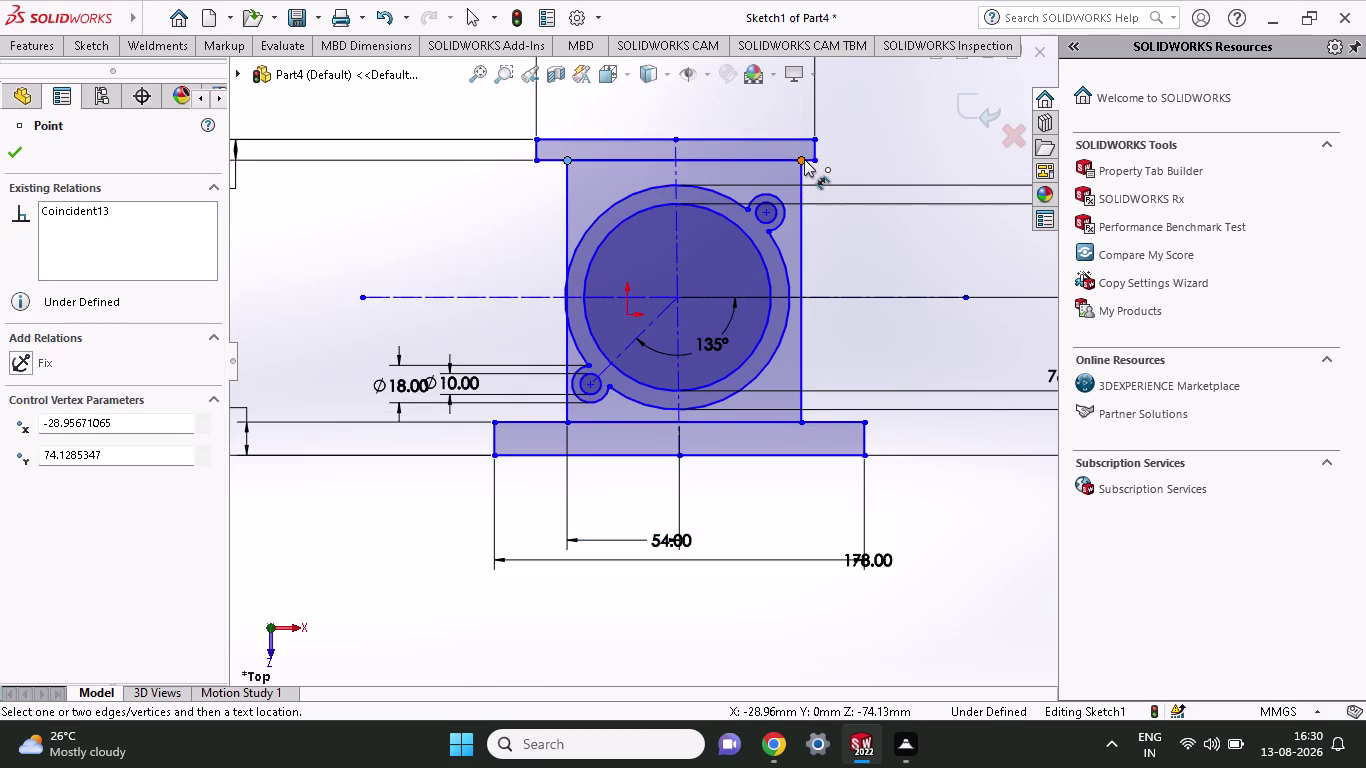
click(803, 159)
click(768, 97)
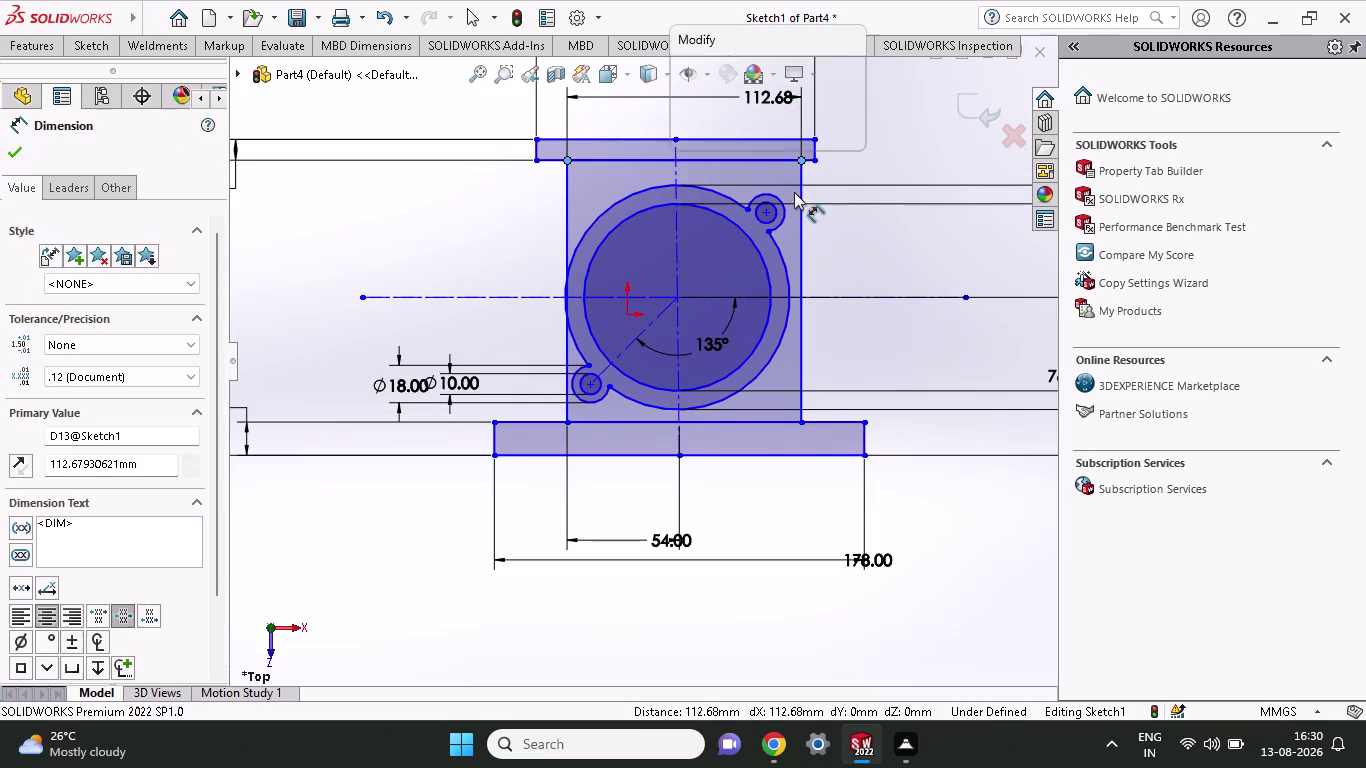
text(108)
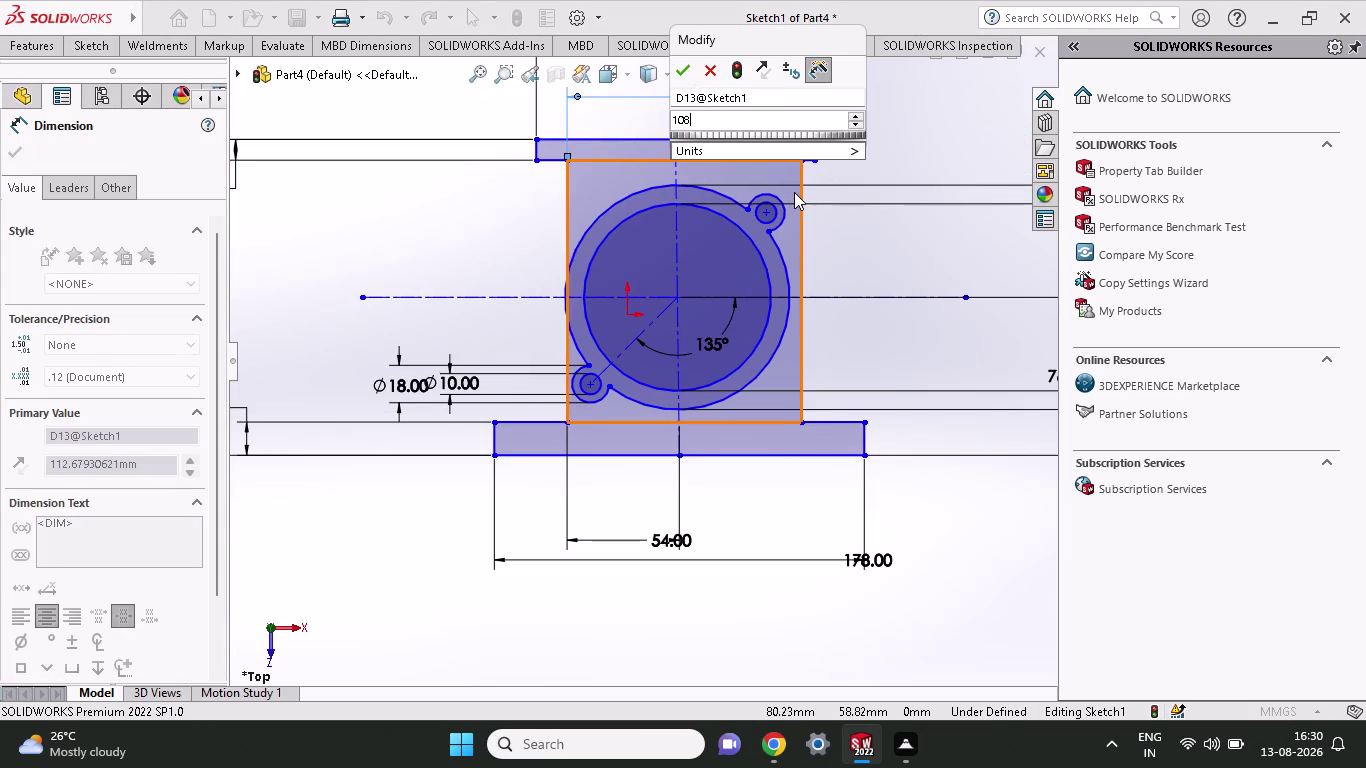
key(Return)
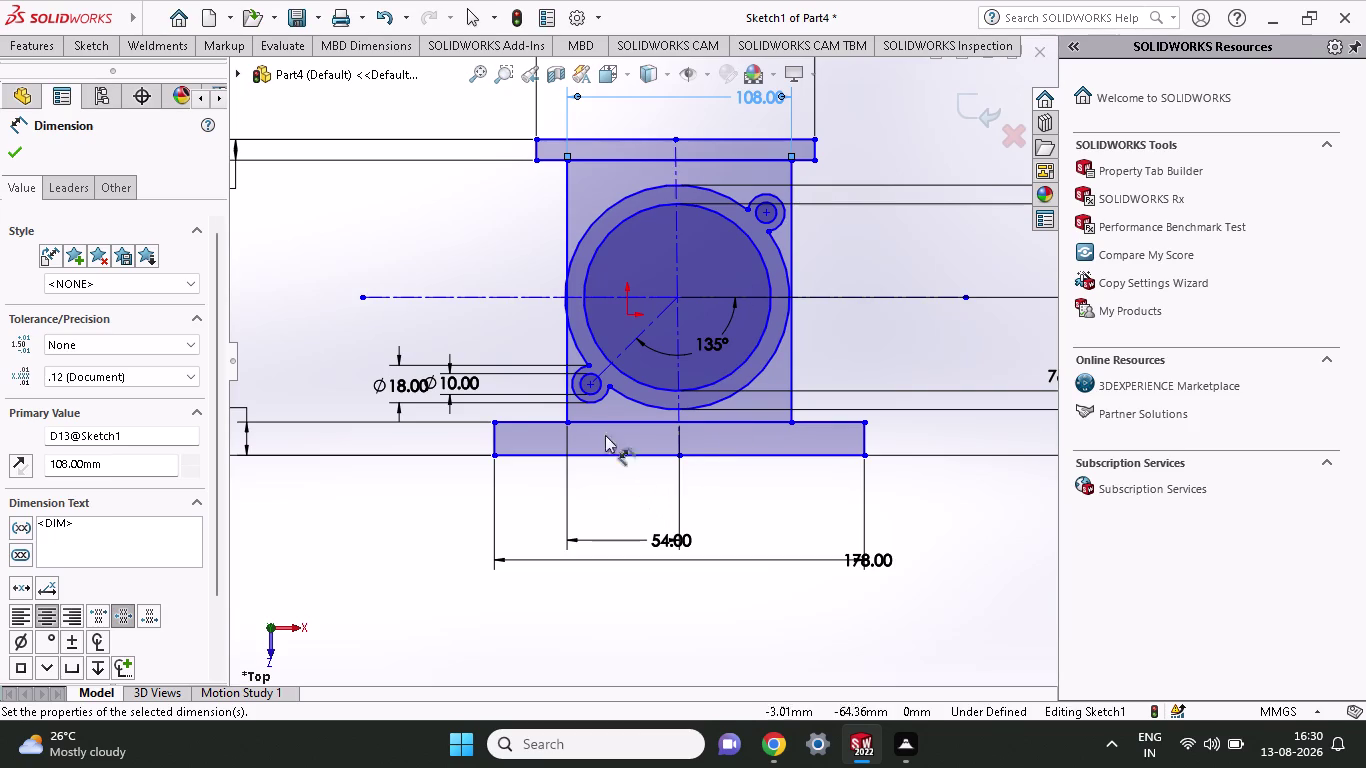
click(674, 490)
key(Delete)
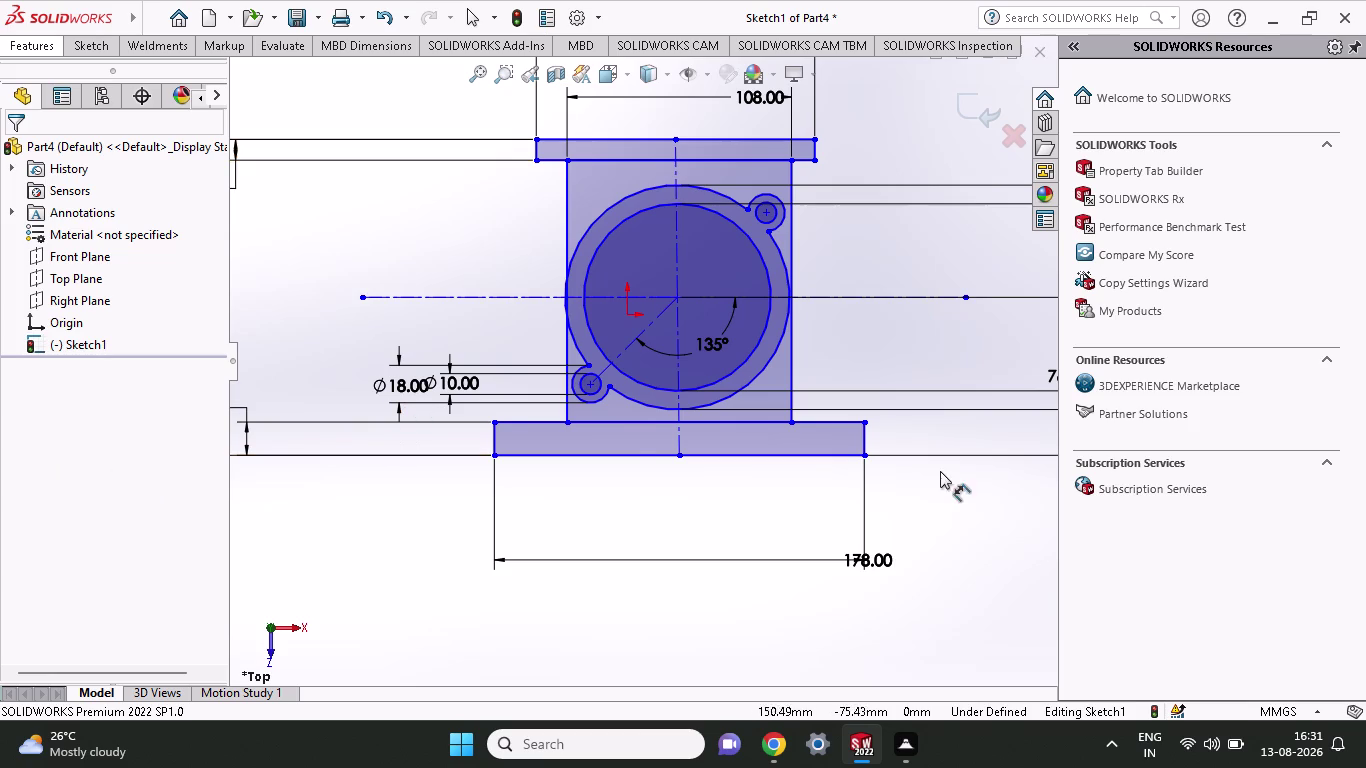
scroll(down, 3)
scroll(down, 3)
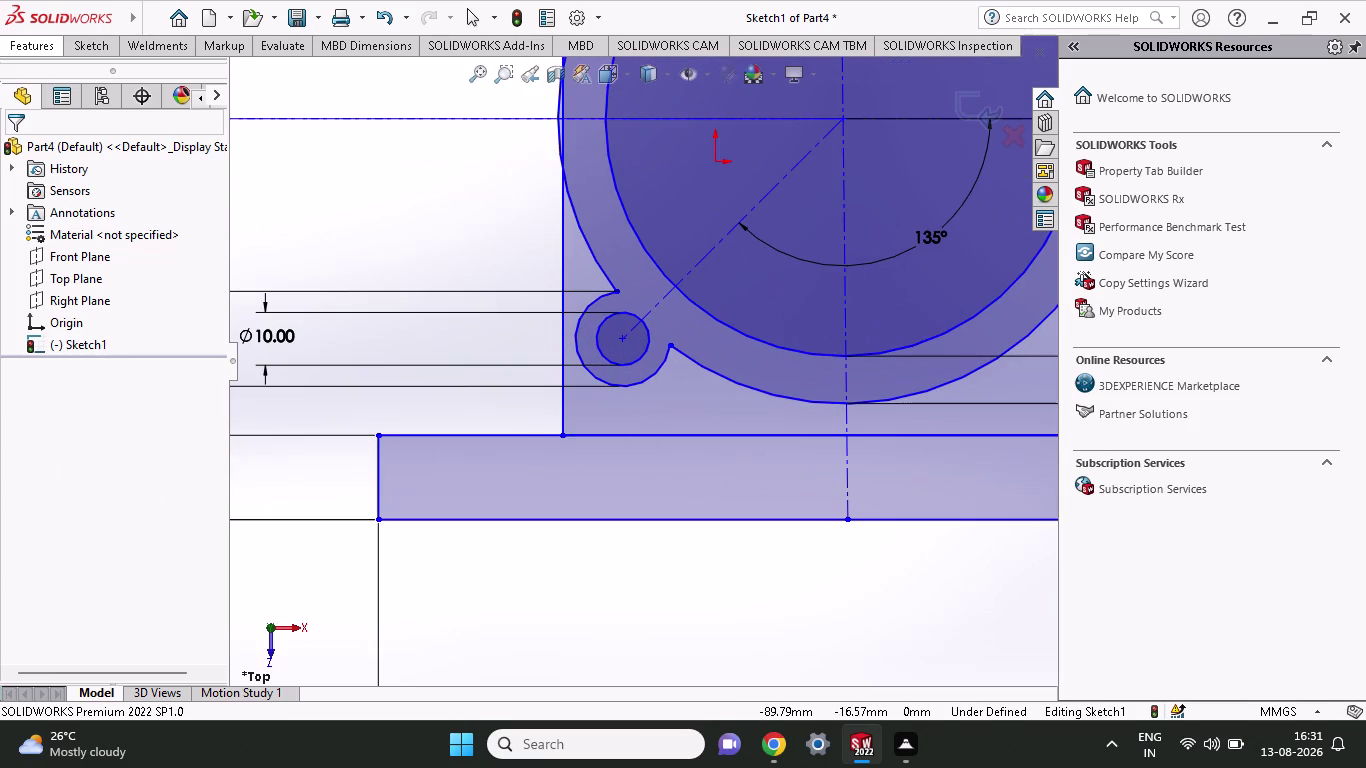
click(104, 52)
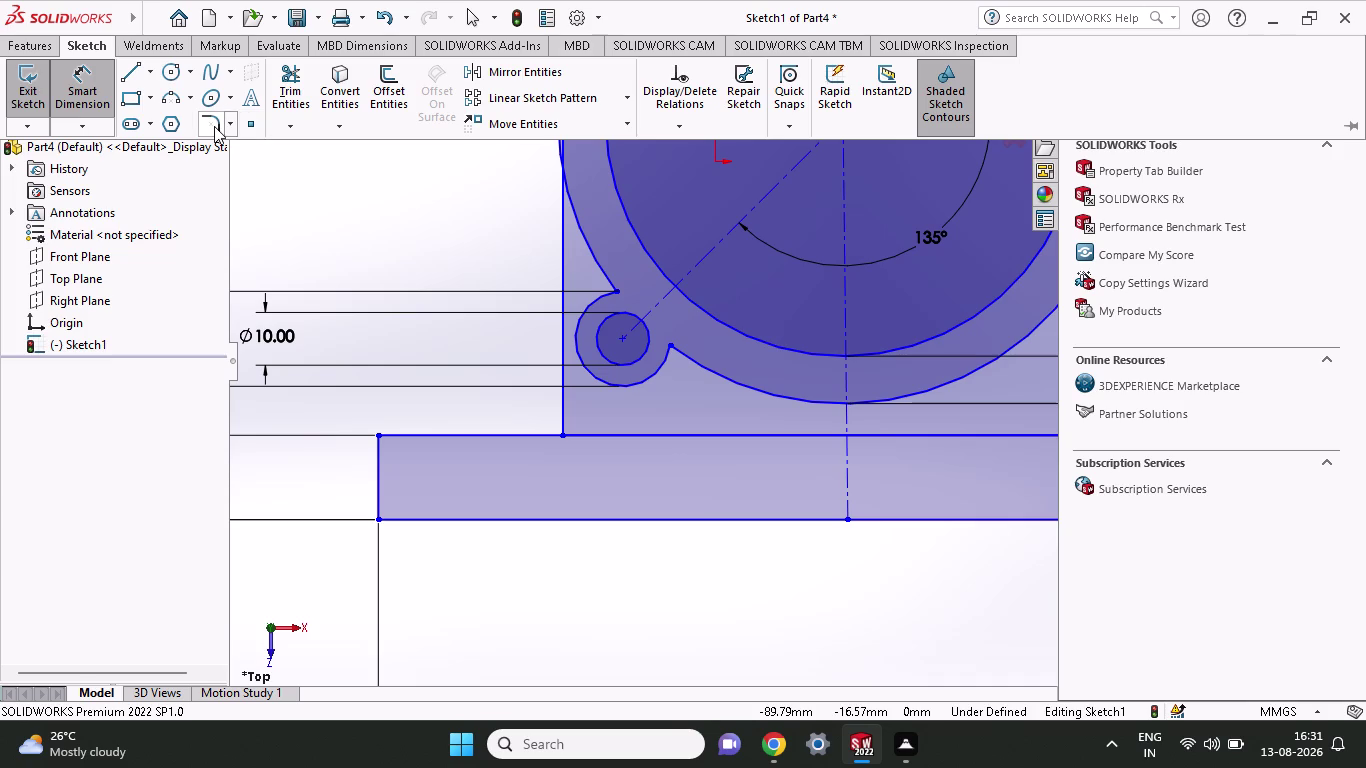
Fillet the base bar's top edge and the boss's left line with a 10 mm radius.
click(214, 126)
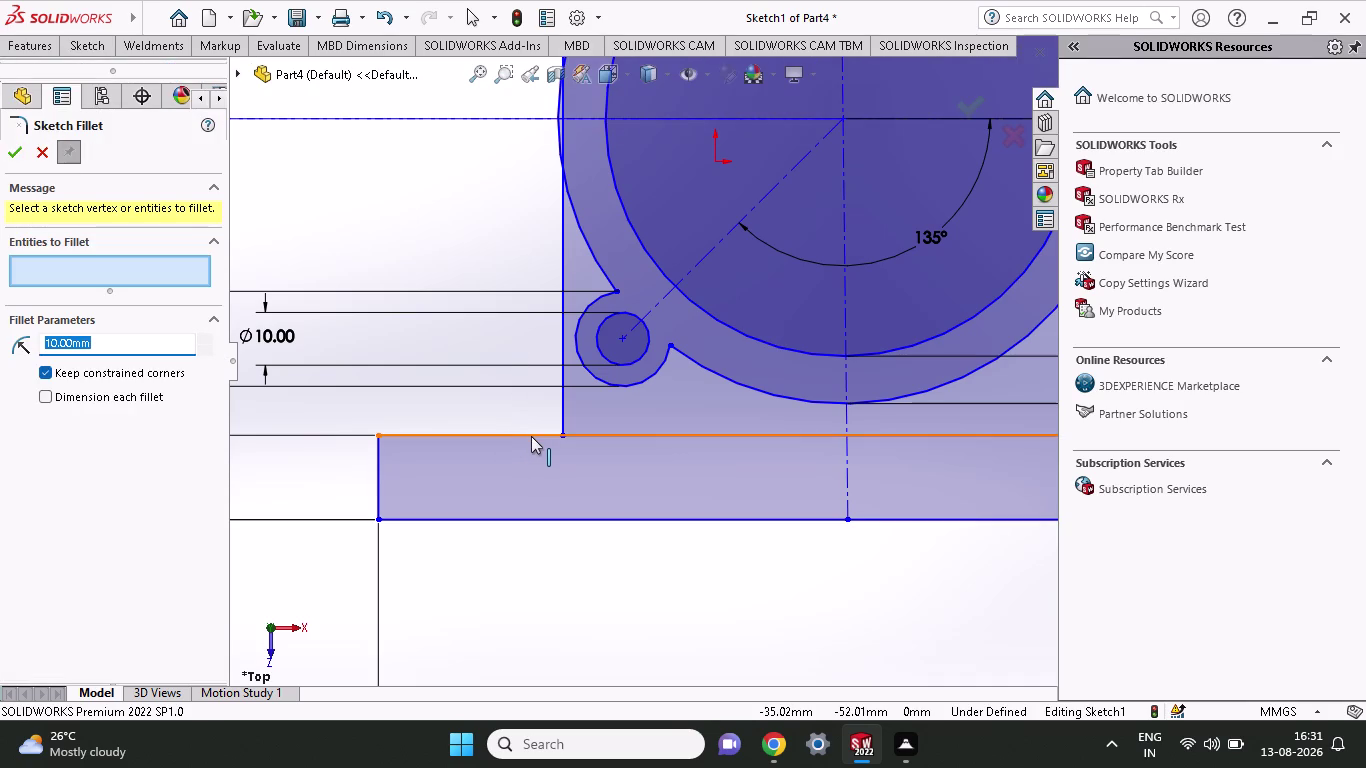
click(531, 436)
click(565, 408)
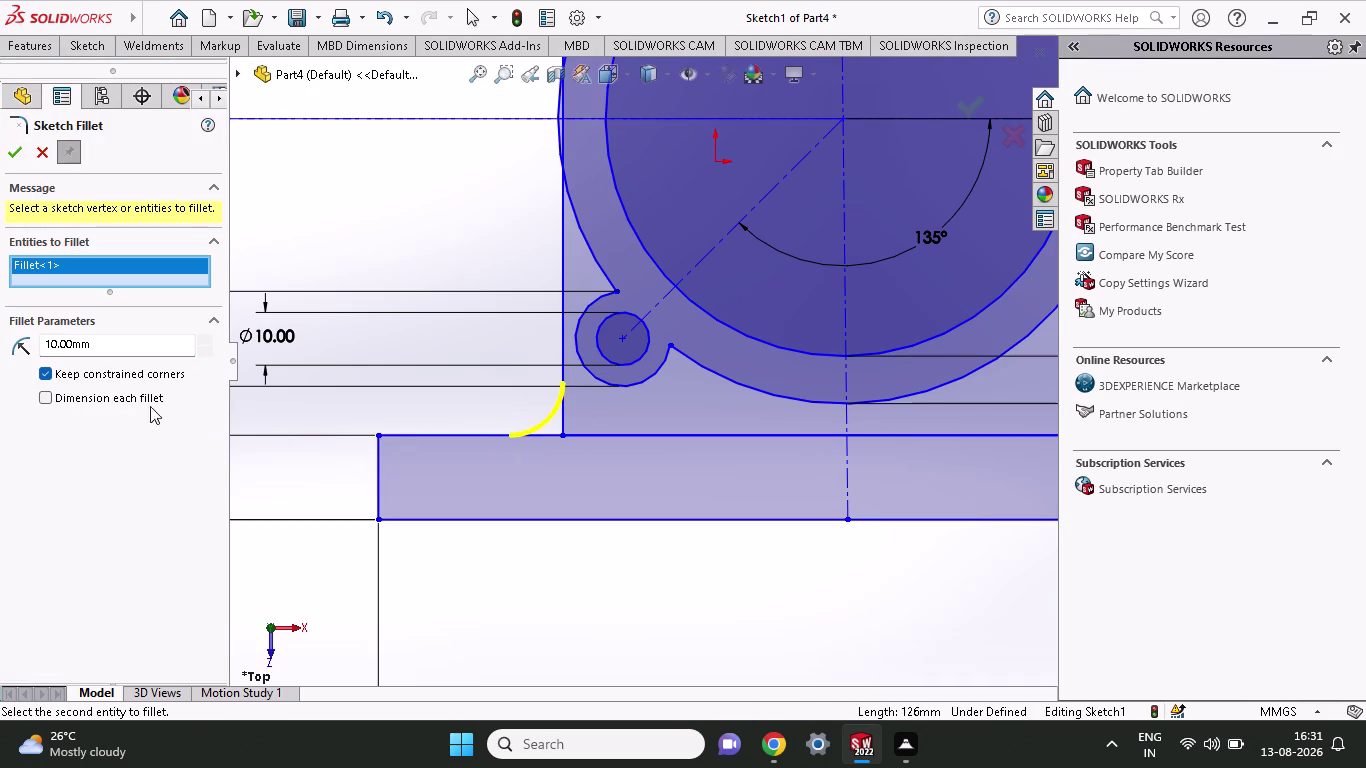
click(25, 151)
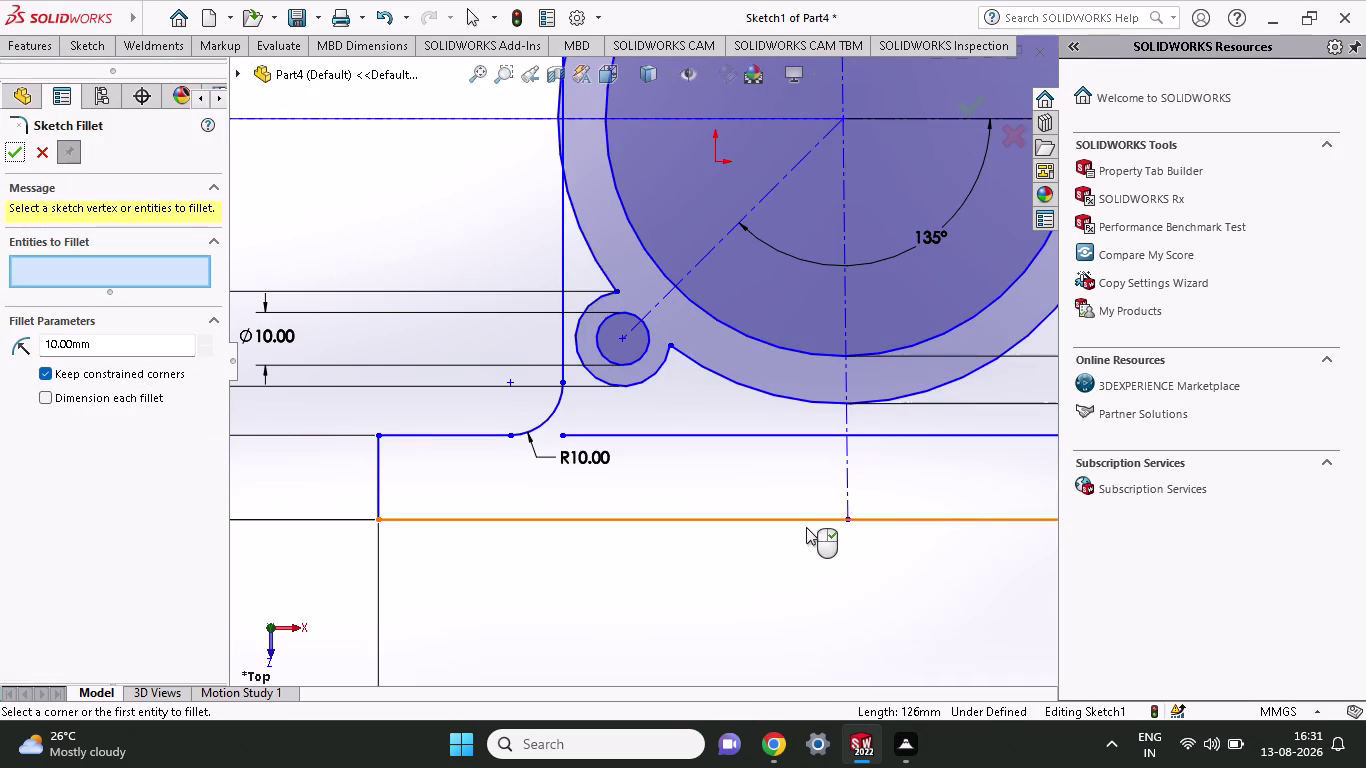
scroll(up, 3)
scroll(up, 3)
scroll(down, 3)
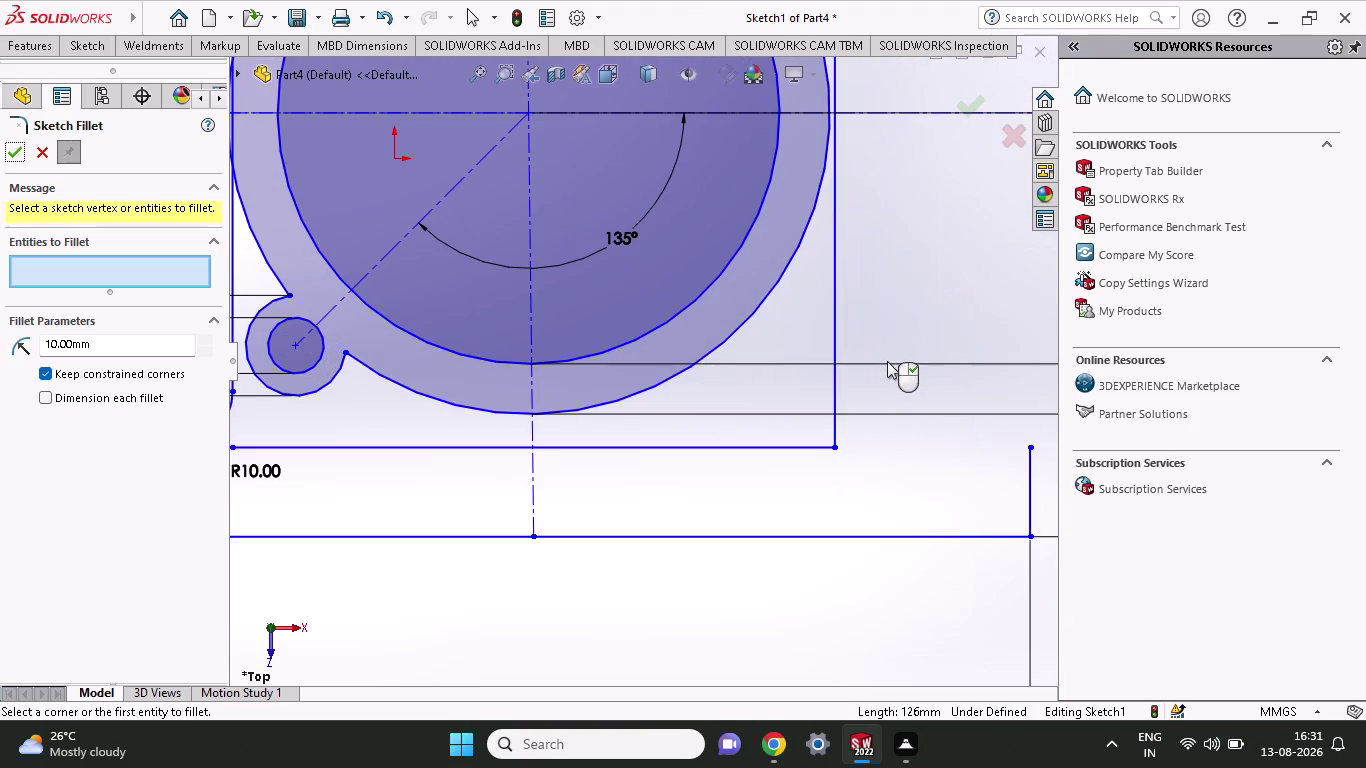
scroll(up, 3)
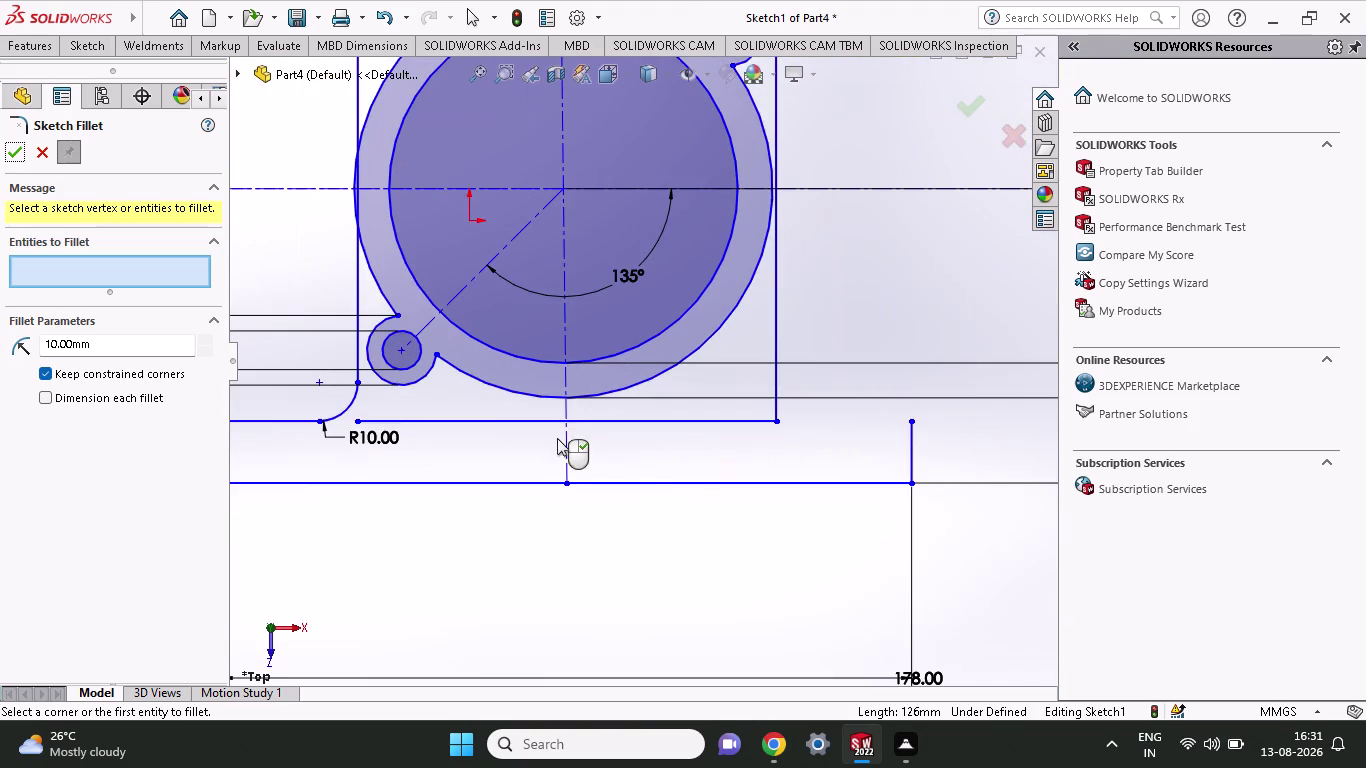
scroll(down, 3)
scroll(up, 3)
scroll(up, 3)
scroll(up, 3)
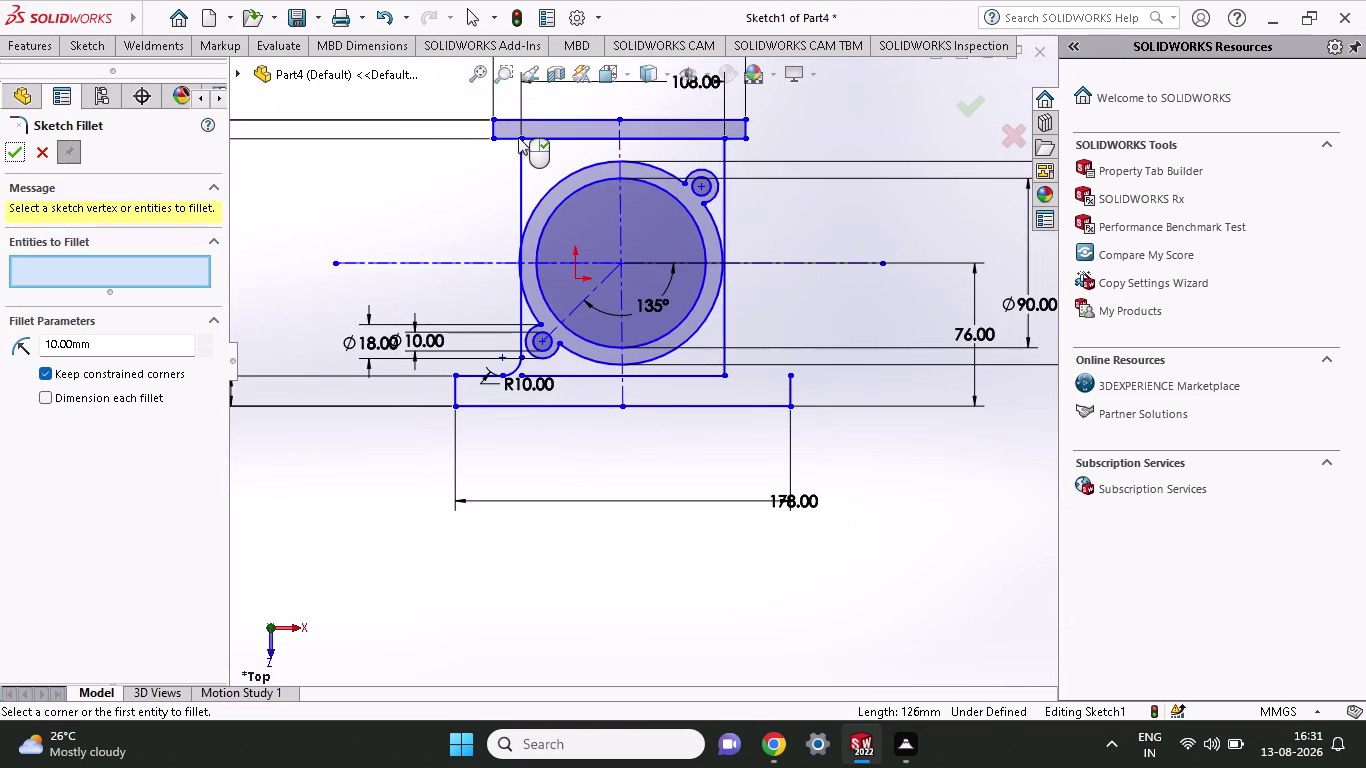
scroll(down, 3)
scroll(down, 3)
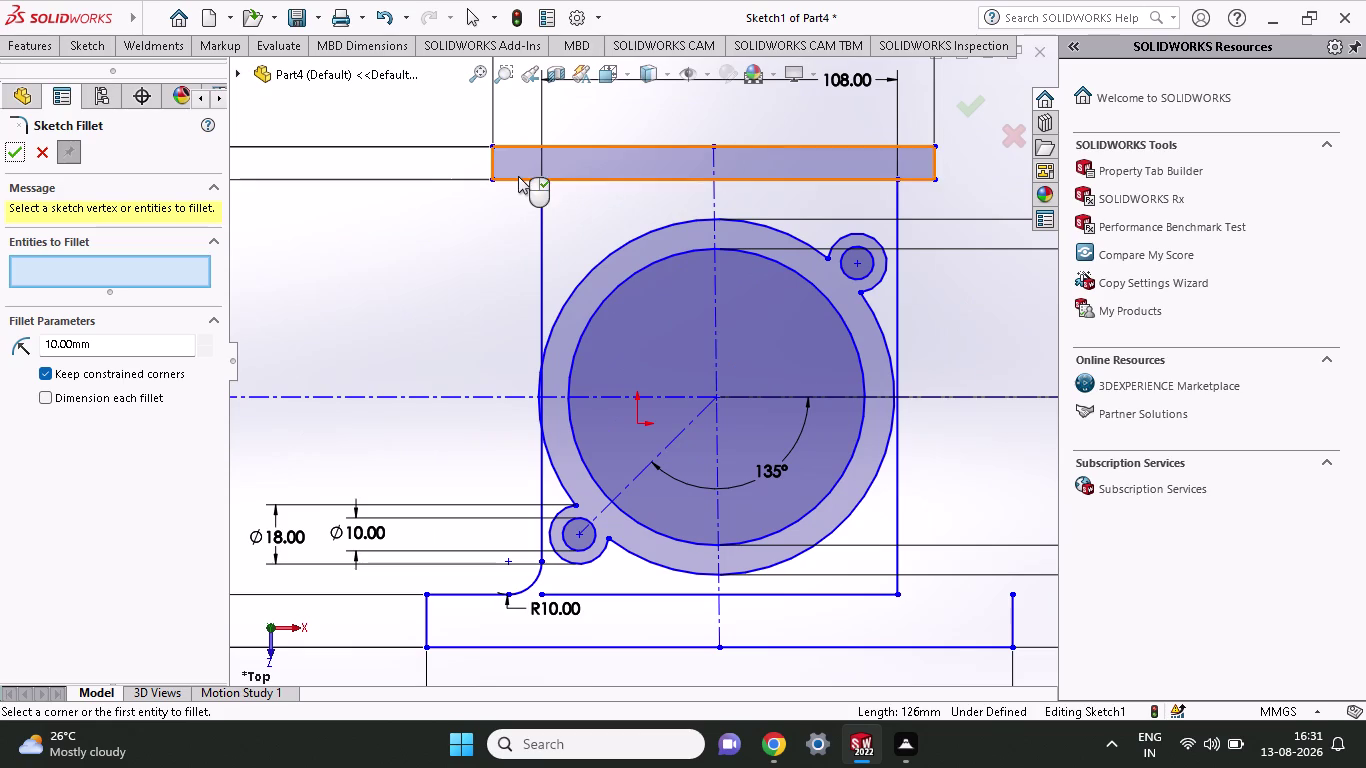
Fillet the top plate's lower edge and the boss's left side with a 4 mm radius.
click(523, 179)
click(543, 197)
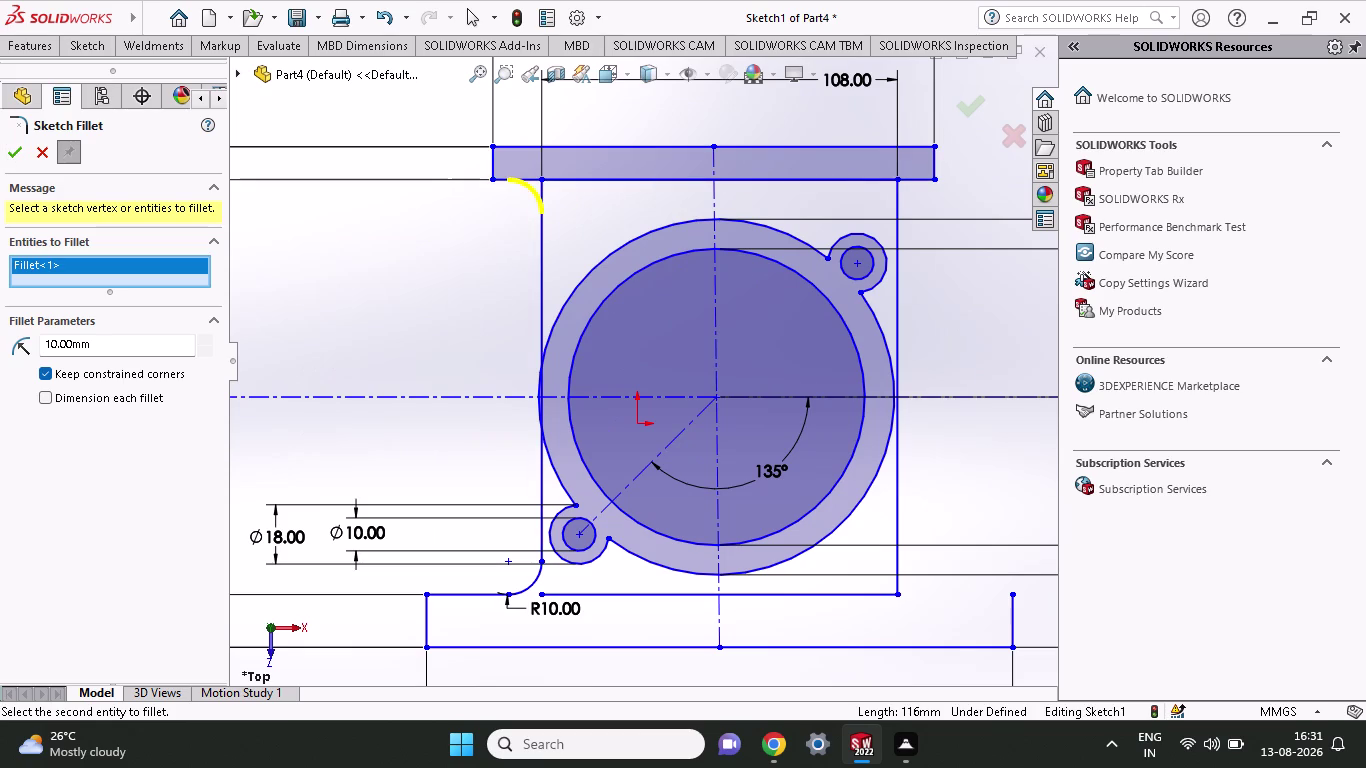
drag(136, 349, 0, 372)
key(4)
key(Return)
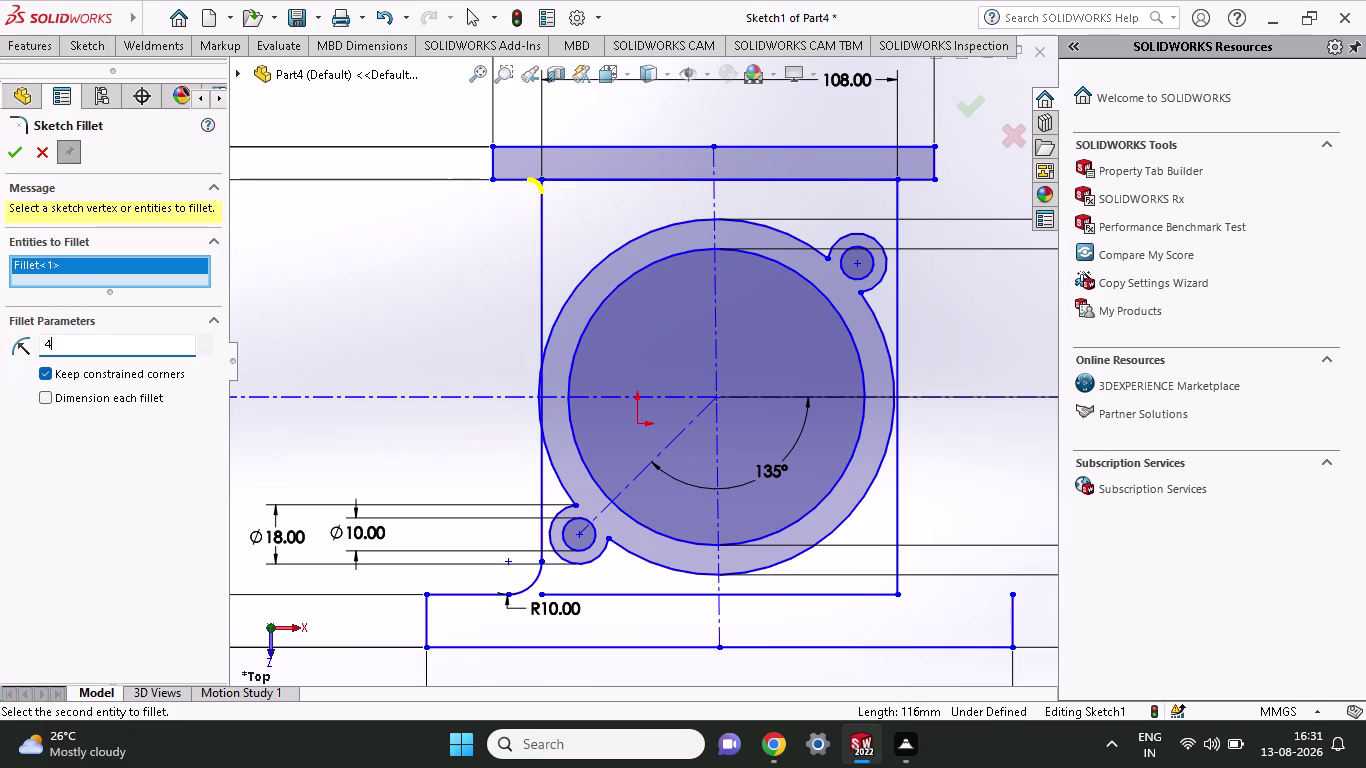
click(8, 144)
scroll(down, 3)
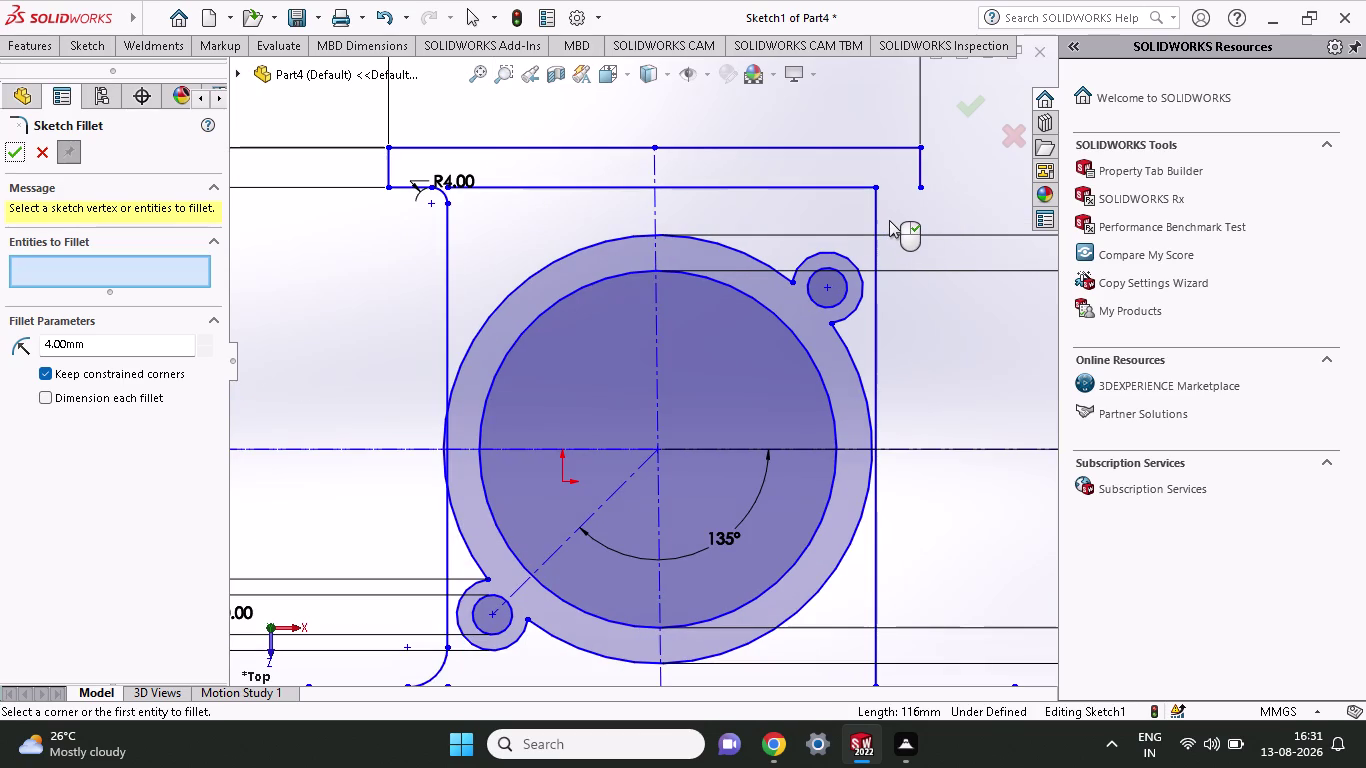
click(97, 43)
Draw a short horizontal line from the top plate's right end toward the boss.
click(137, 75)
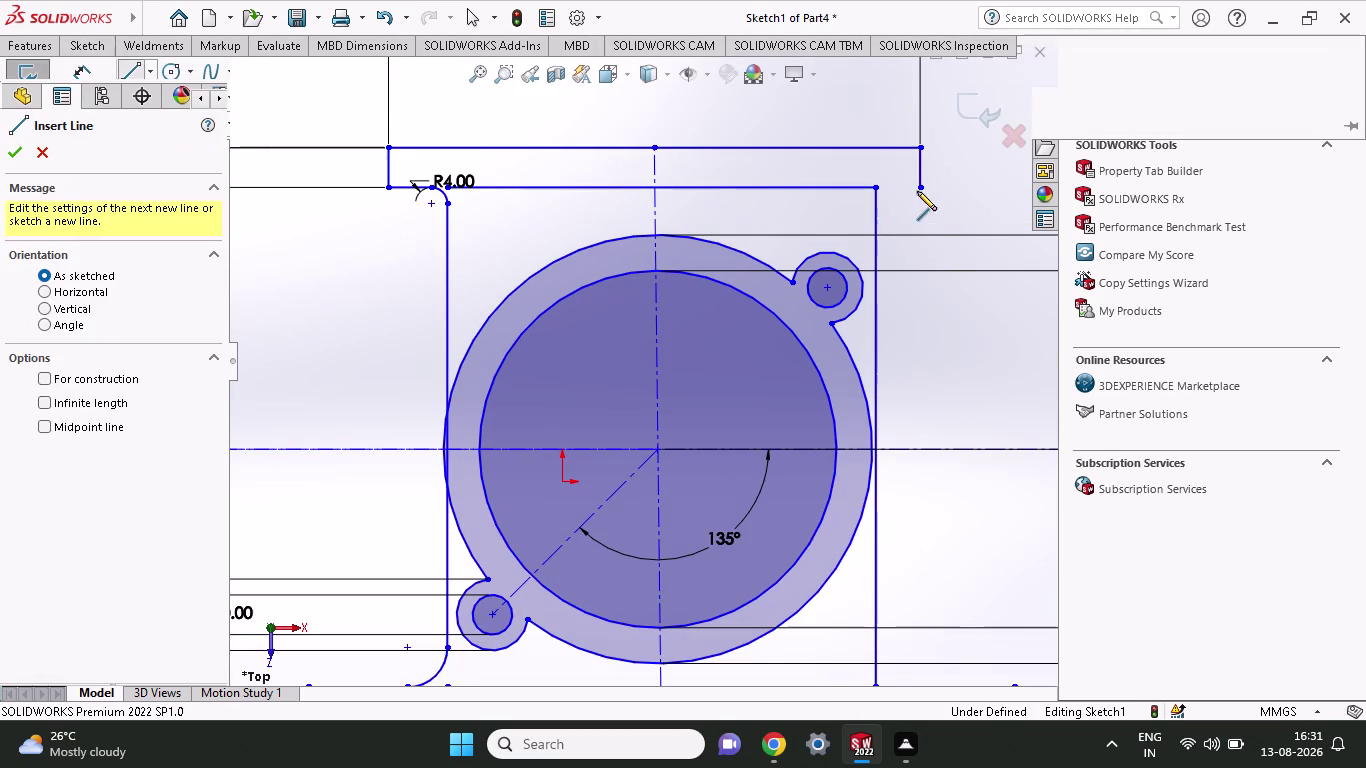
click(917, 188)
click(876, 189)
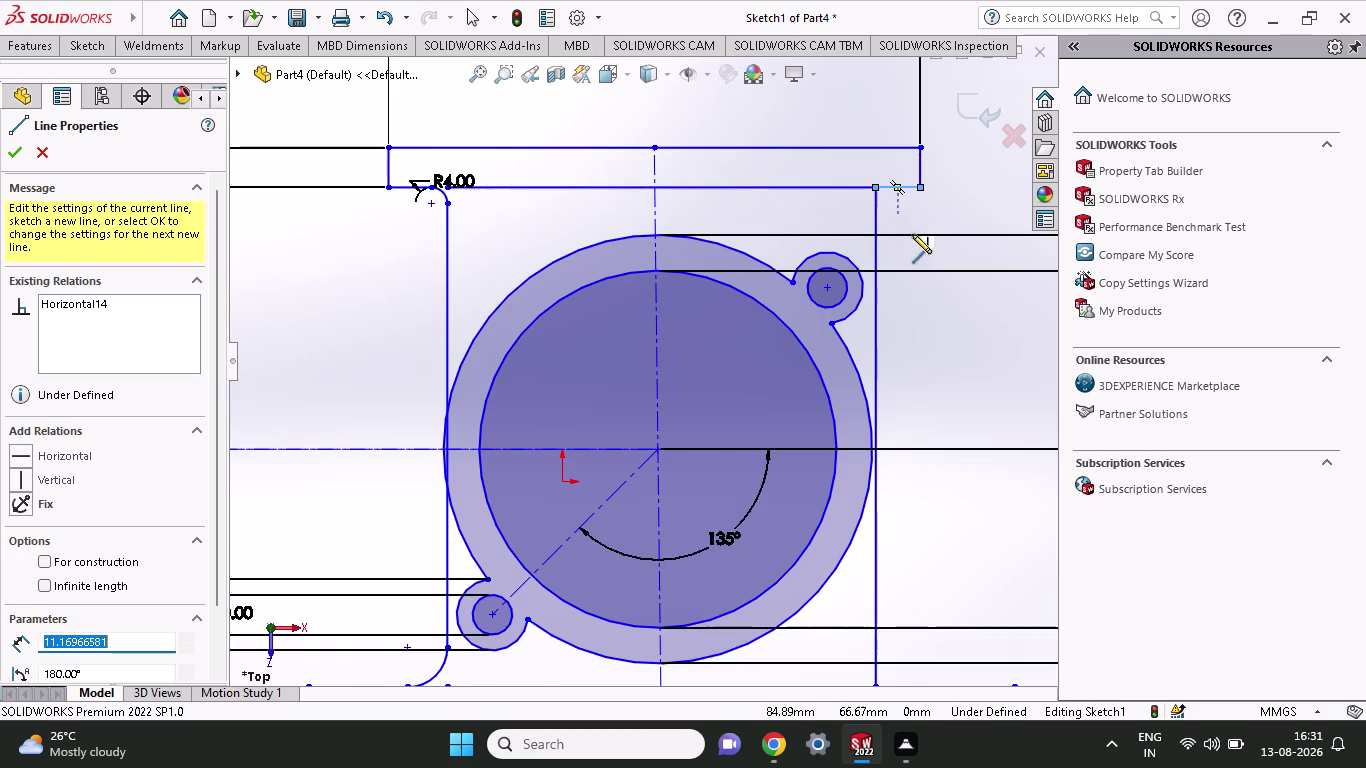
Apply a 4 mm fillet to the two lines at the top-right corner.
click(25, 46)
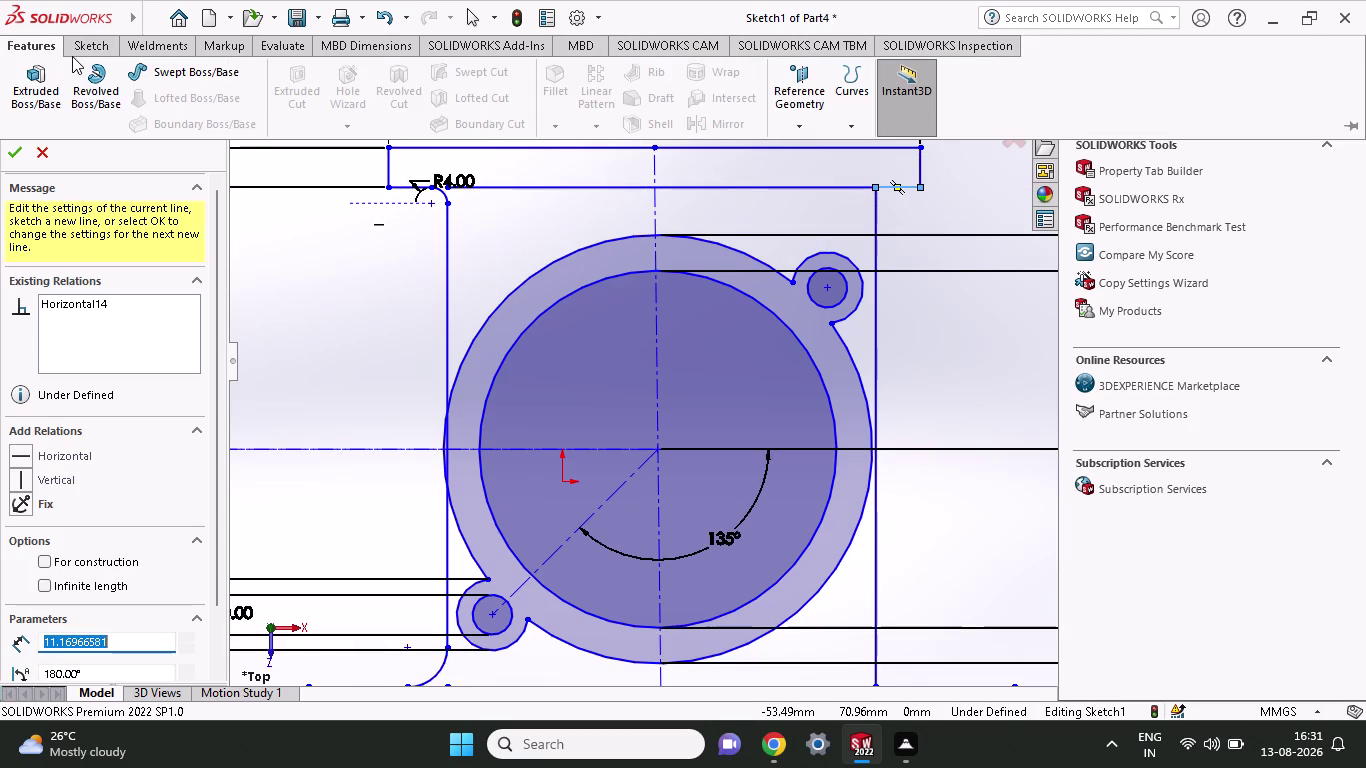
click(101, 51)
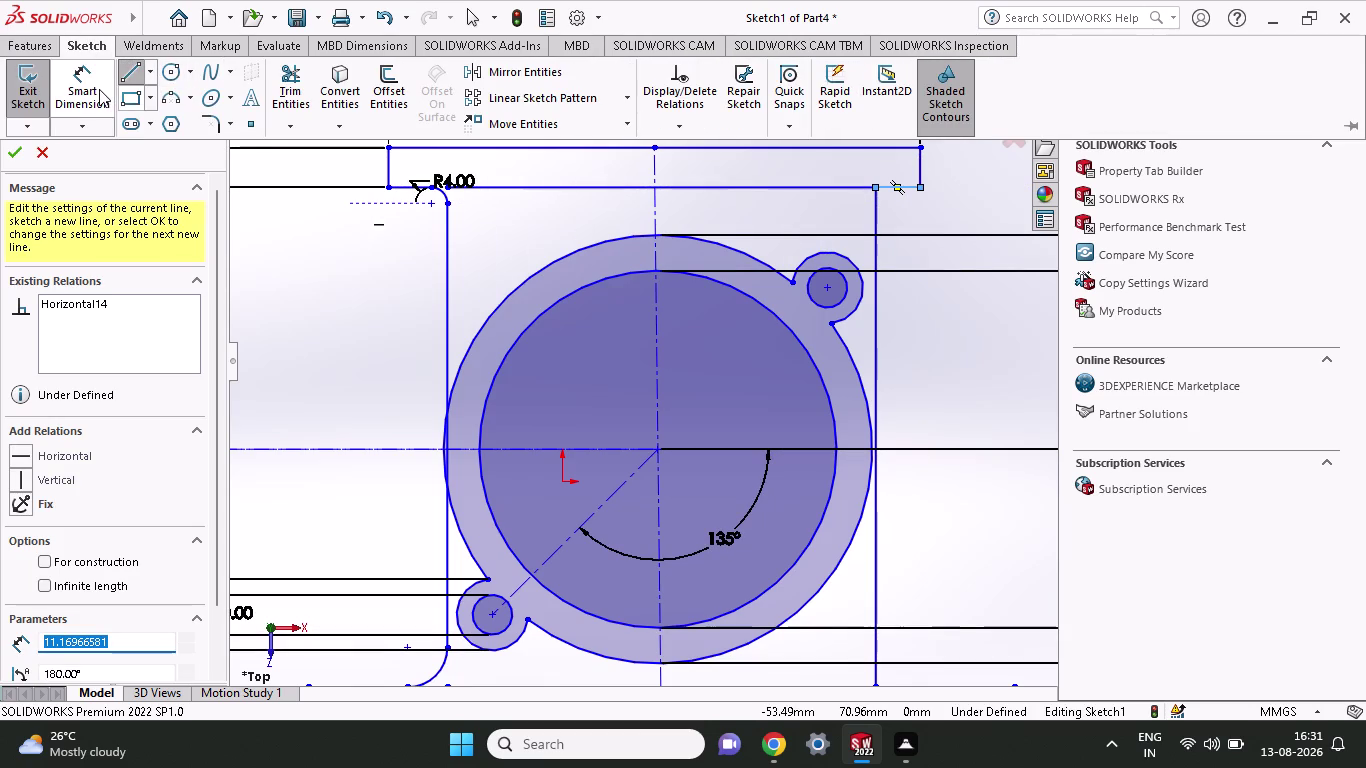
click(204, 117)
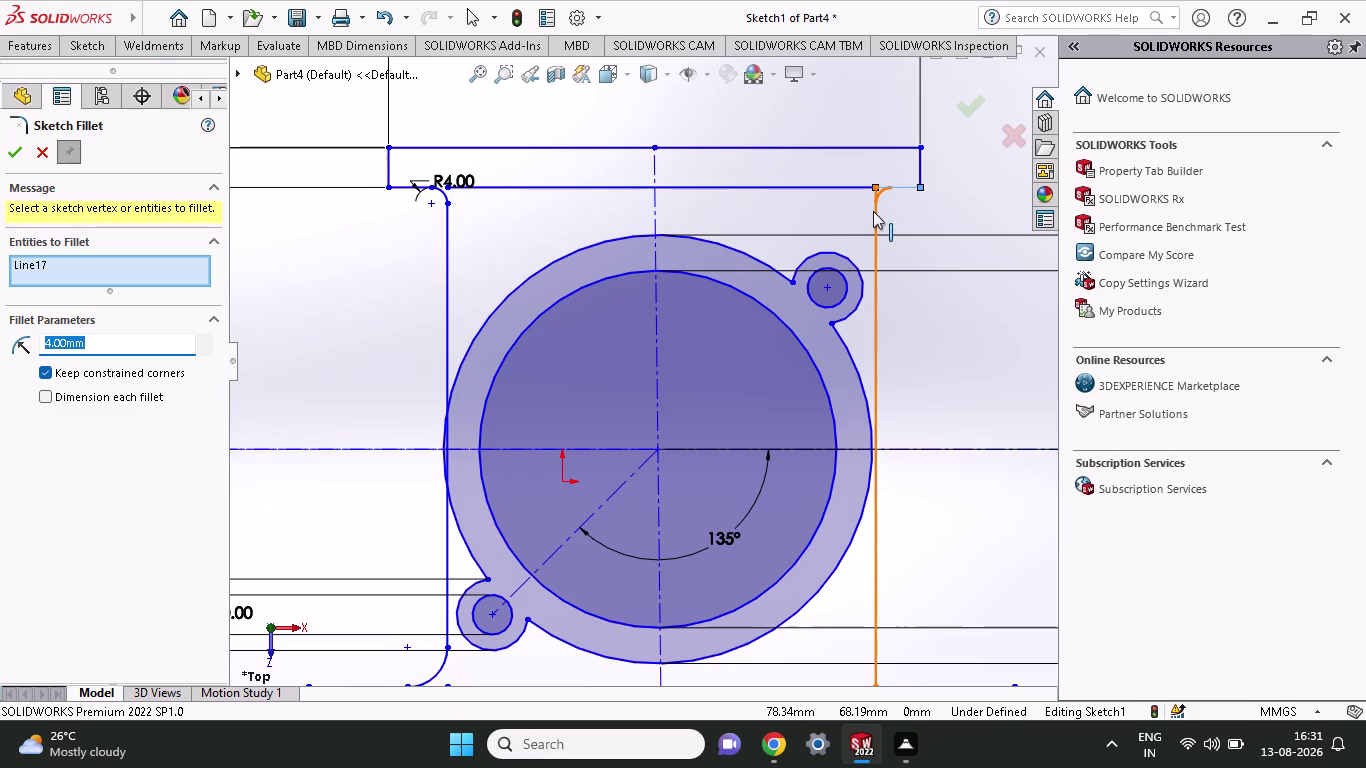
click(873, 212)
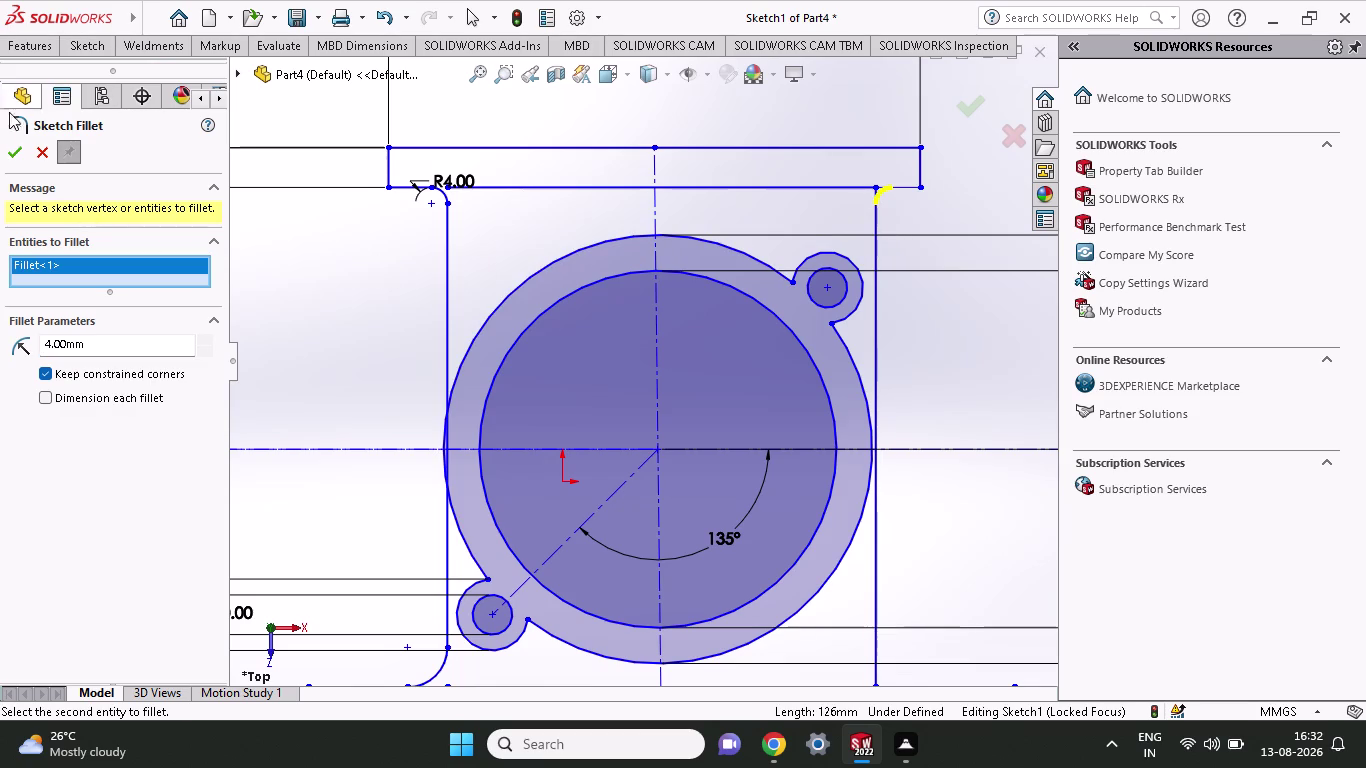
click(16, 145)
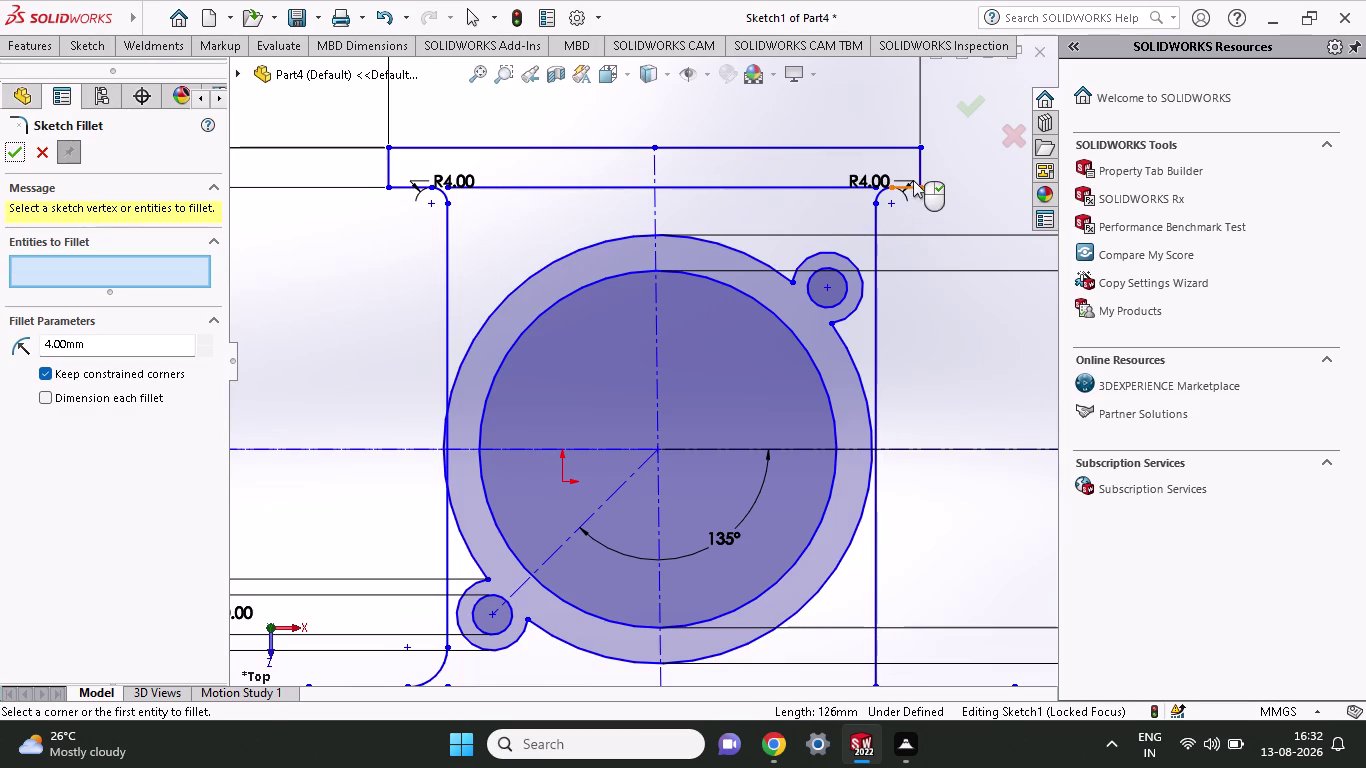
scroll(down, 3)
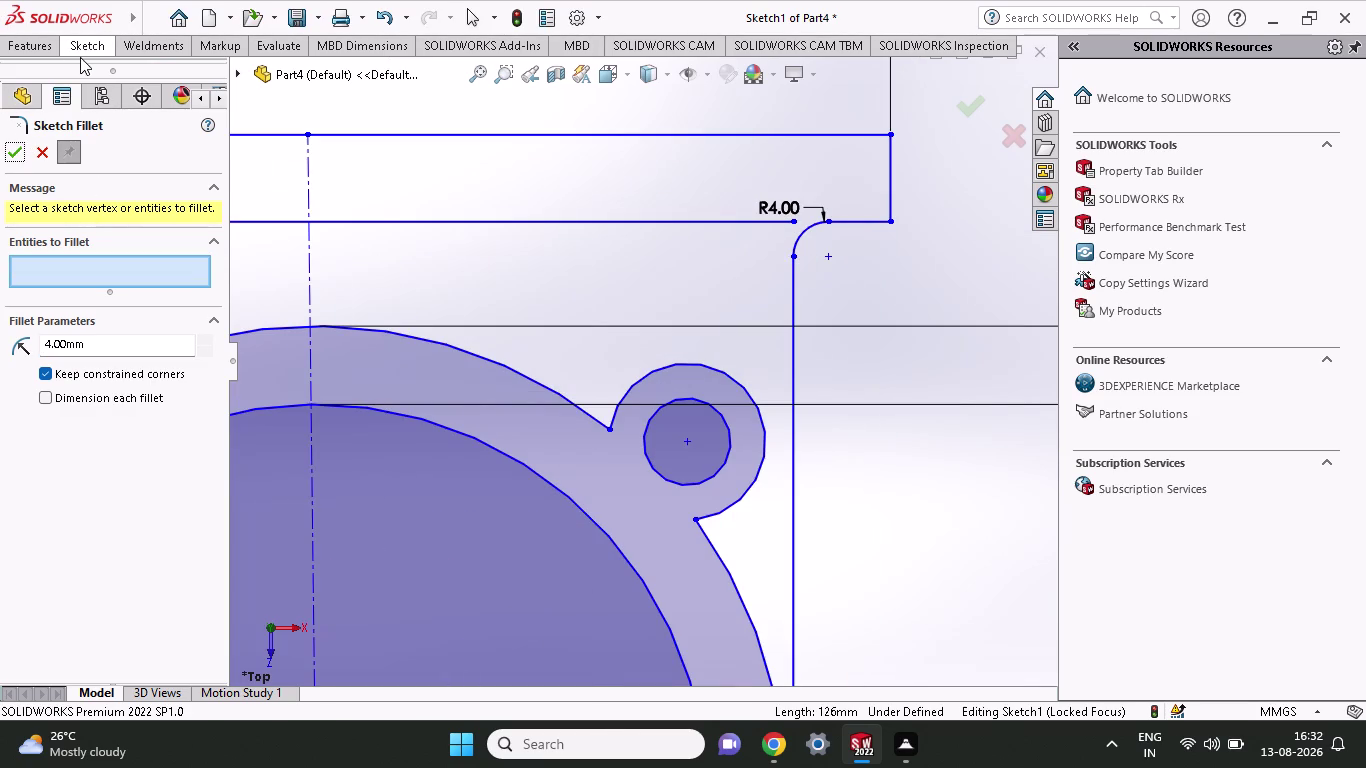
click(83, 52)
Draw a short horizontal line from the right fillet's end to where the bar edge resumes.
click(134, 64)
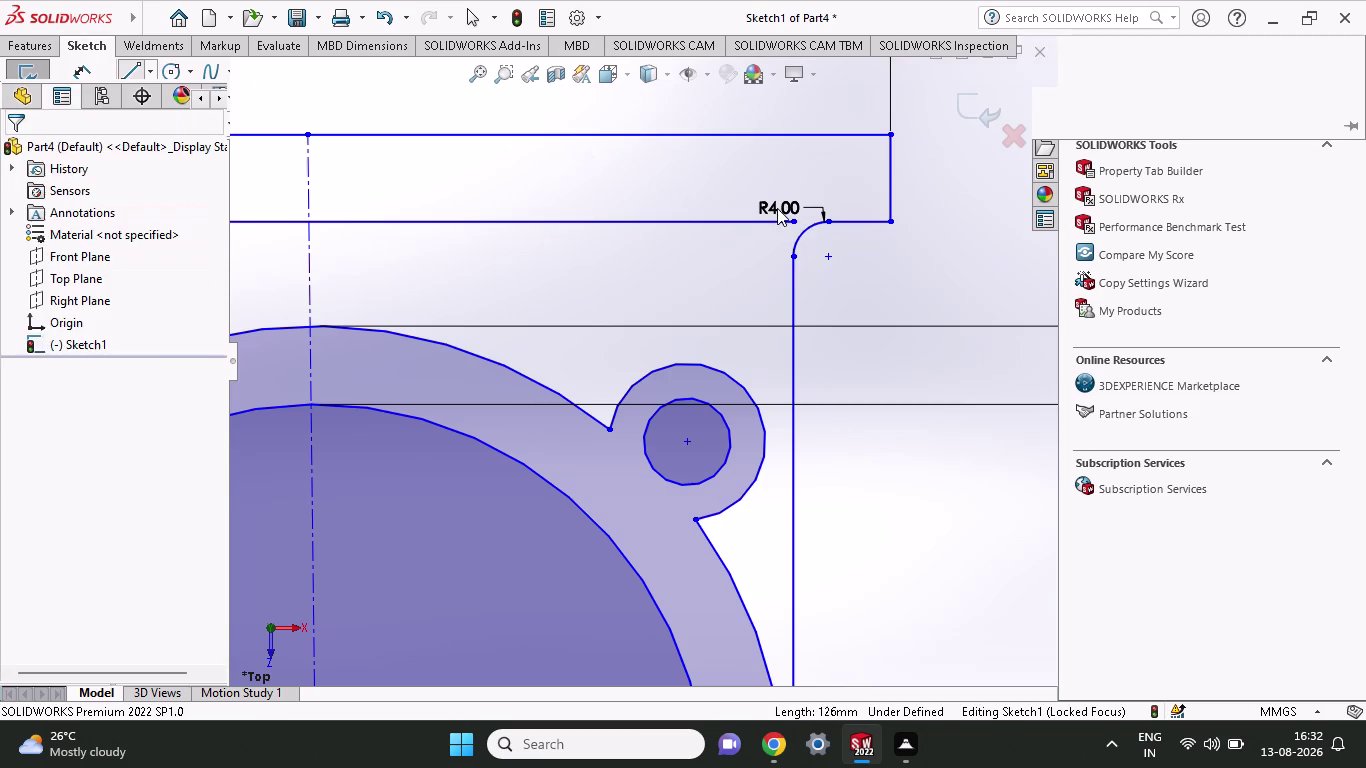
click(790, 220)
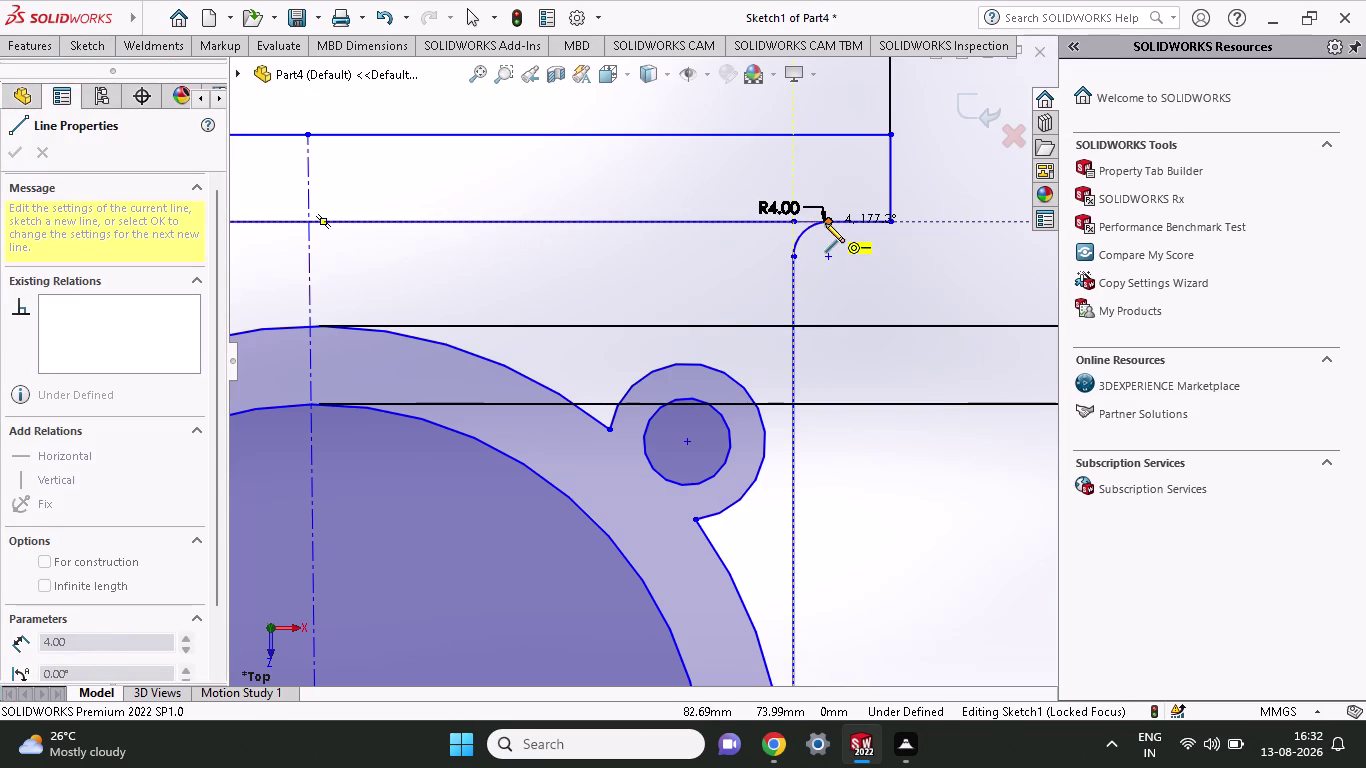
click(825, 223)
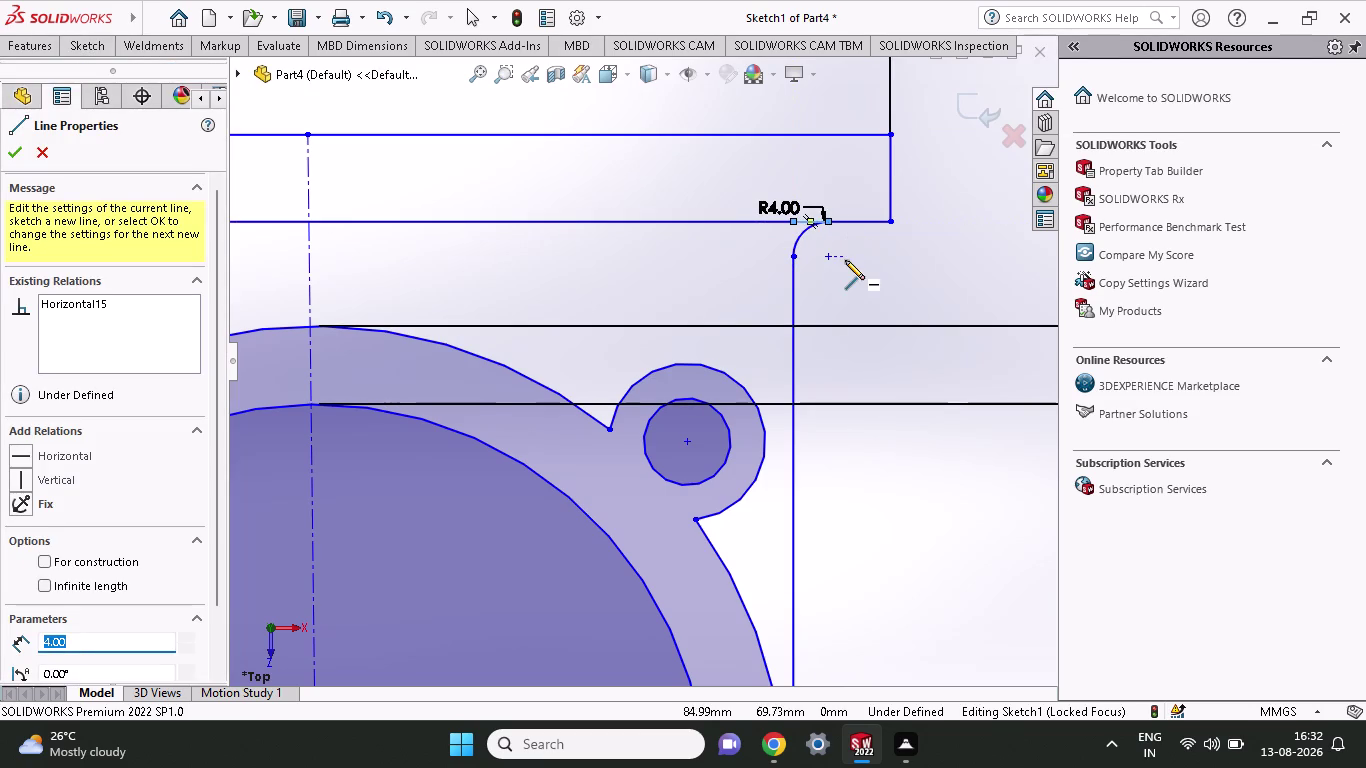
right_click(844, 260)
click(857, 269)
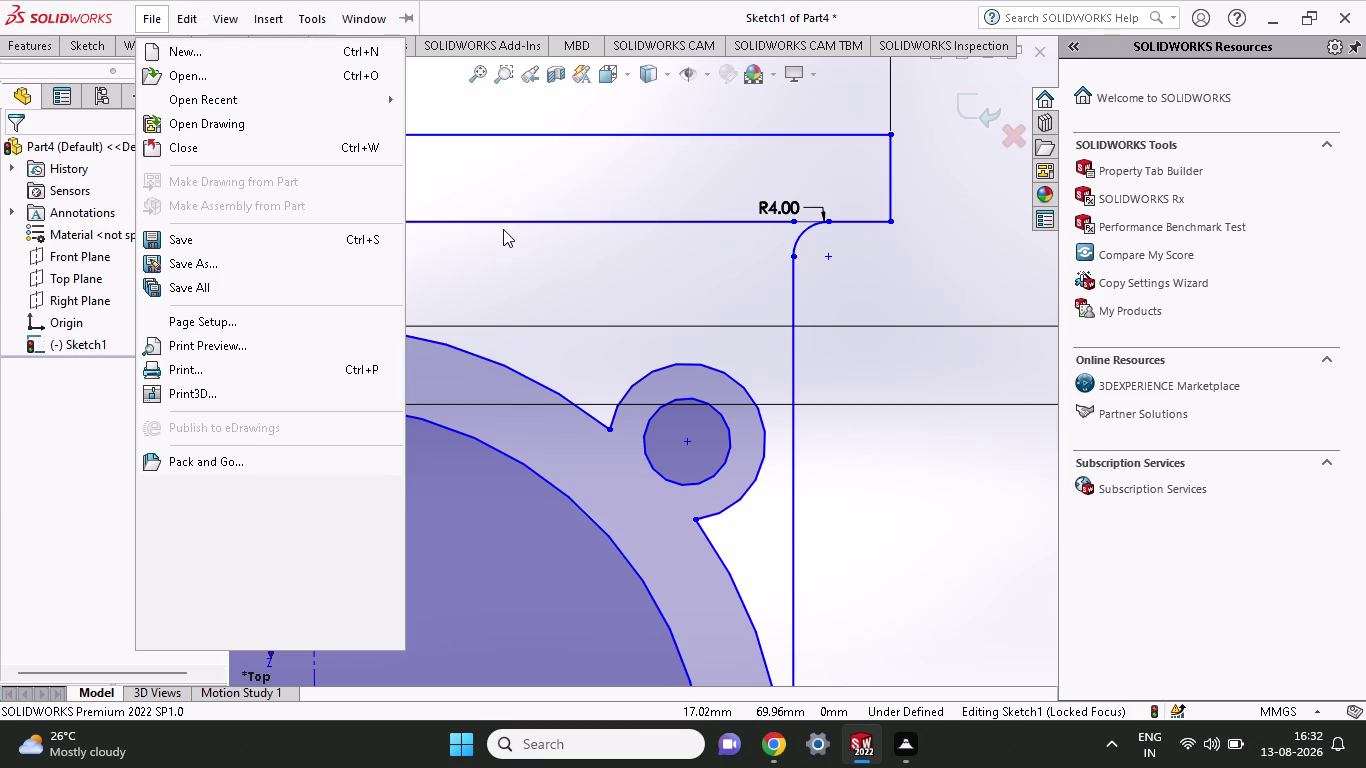
Zoom in and out around the sketch to check the new right-hand bridging line.
scroll(up, 3)
scroll(up, 3)
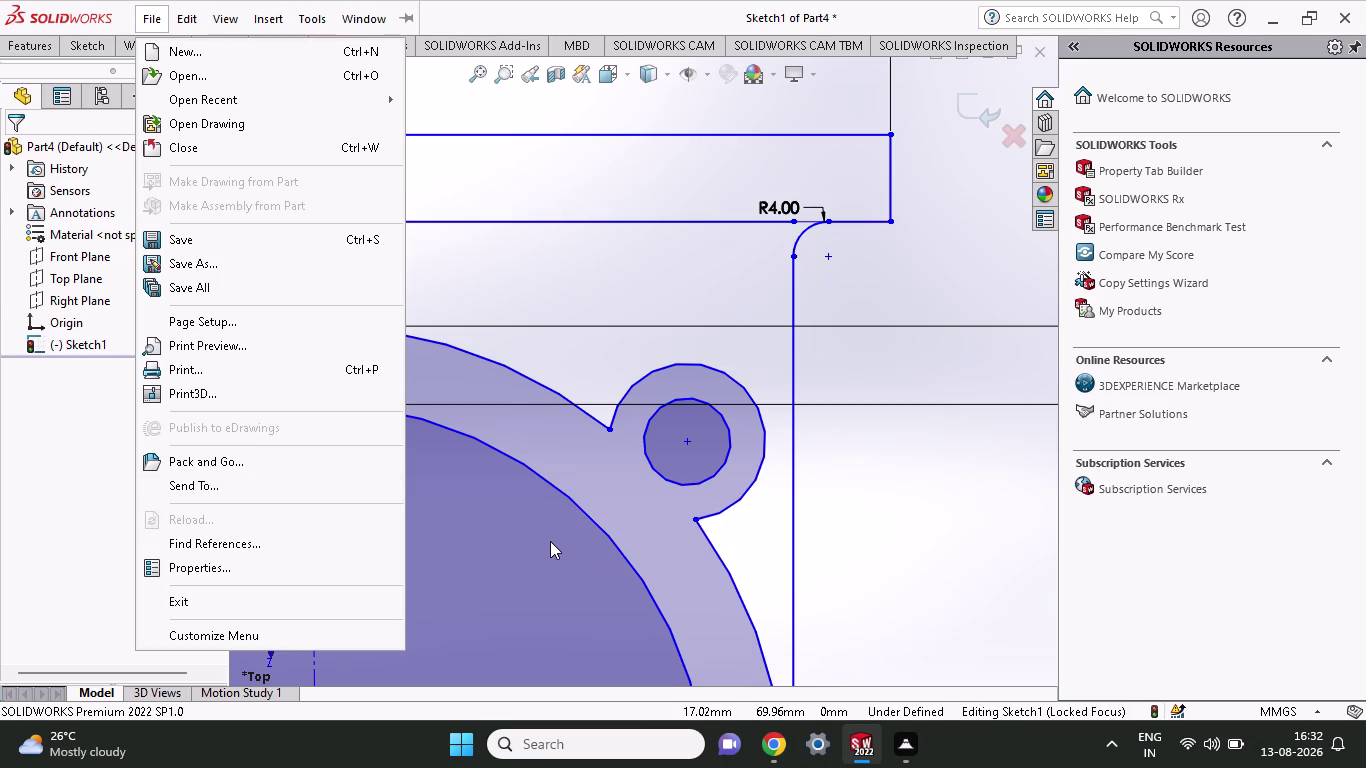
scroll(up, 3)
scroll(up, 3)
click(965, 571)
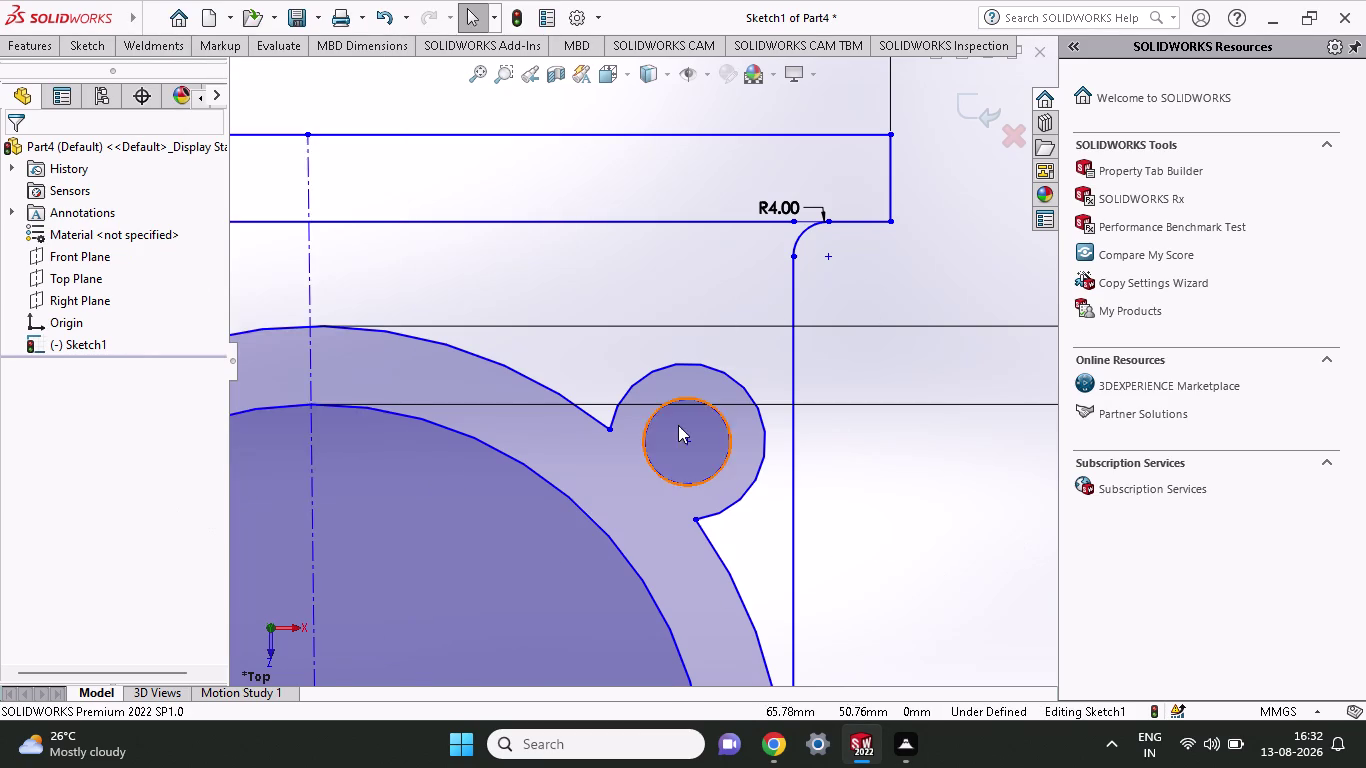
scroll(up, 3)
scroll(up, 3)
scroll(up, 3)
scroll(down, 3)
scroll(down, 3)
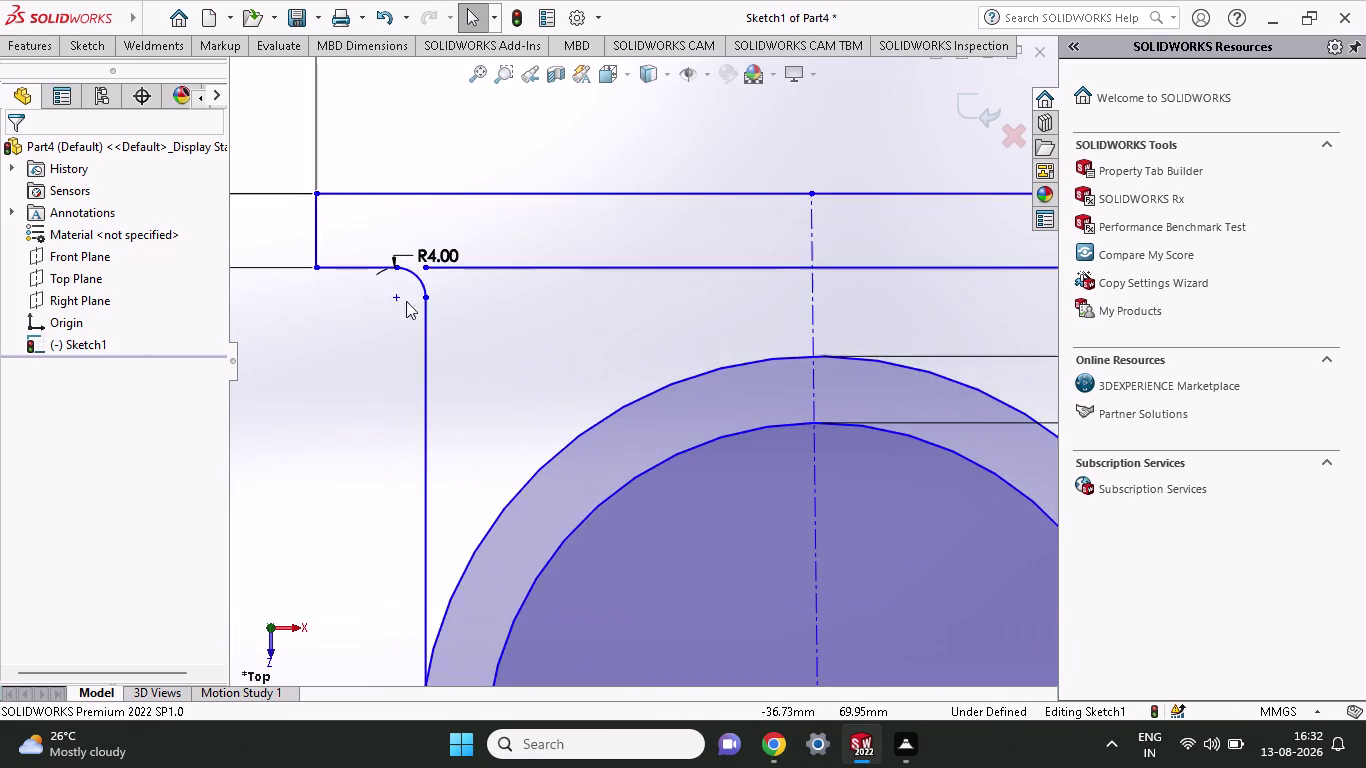
scroll(down, 3)
scroll(down, 3)
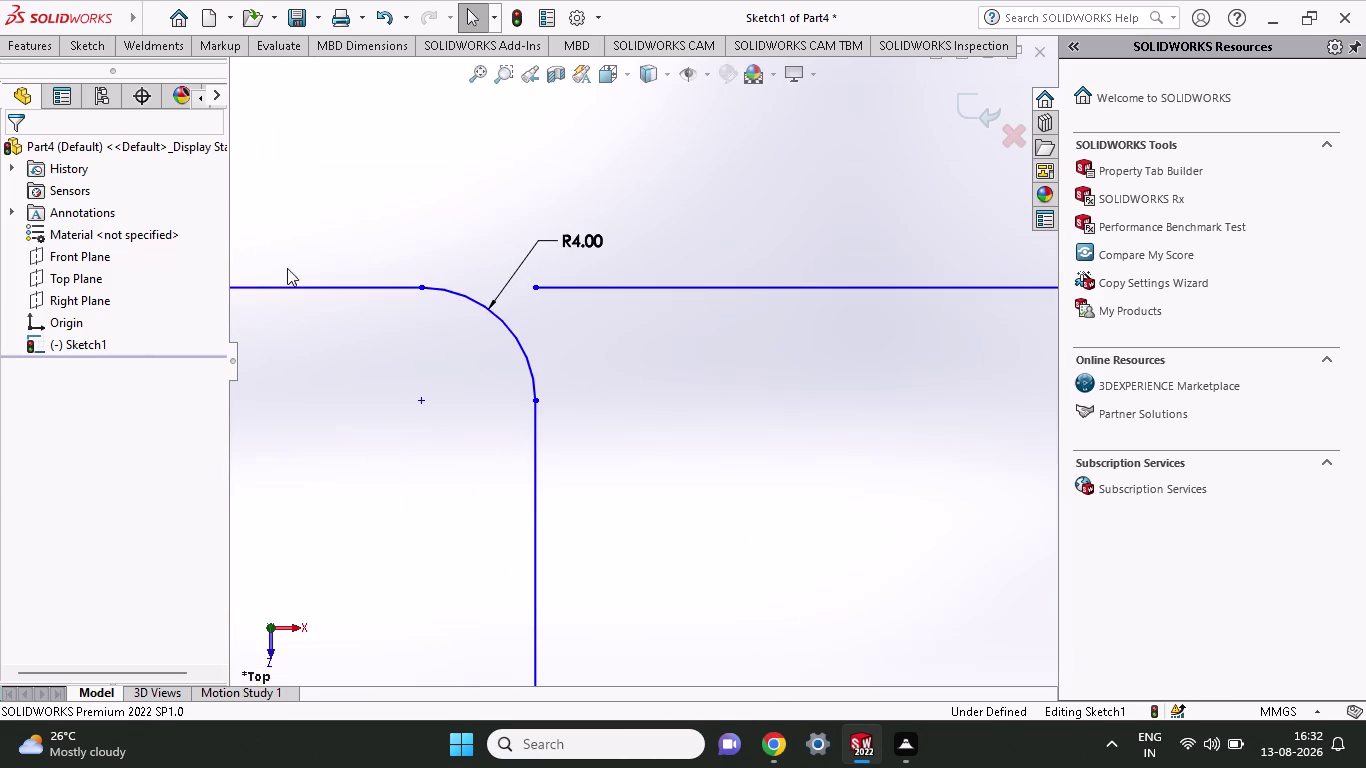
click(95, 56)
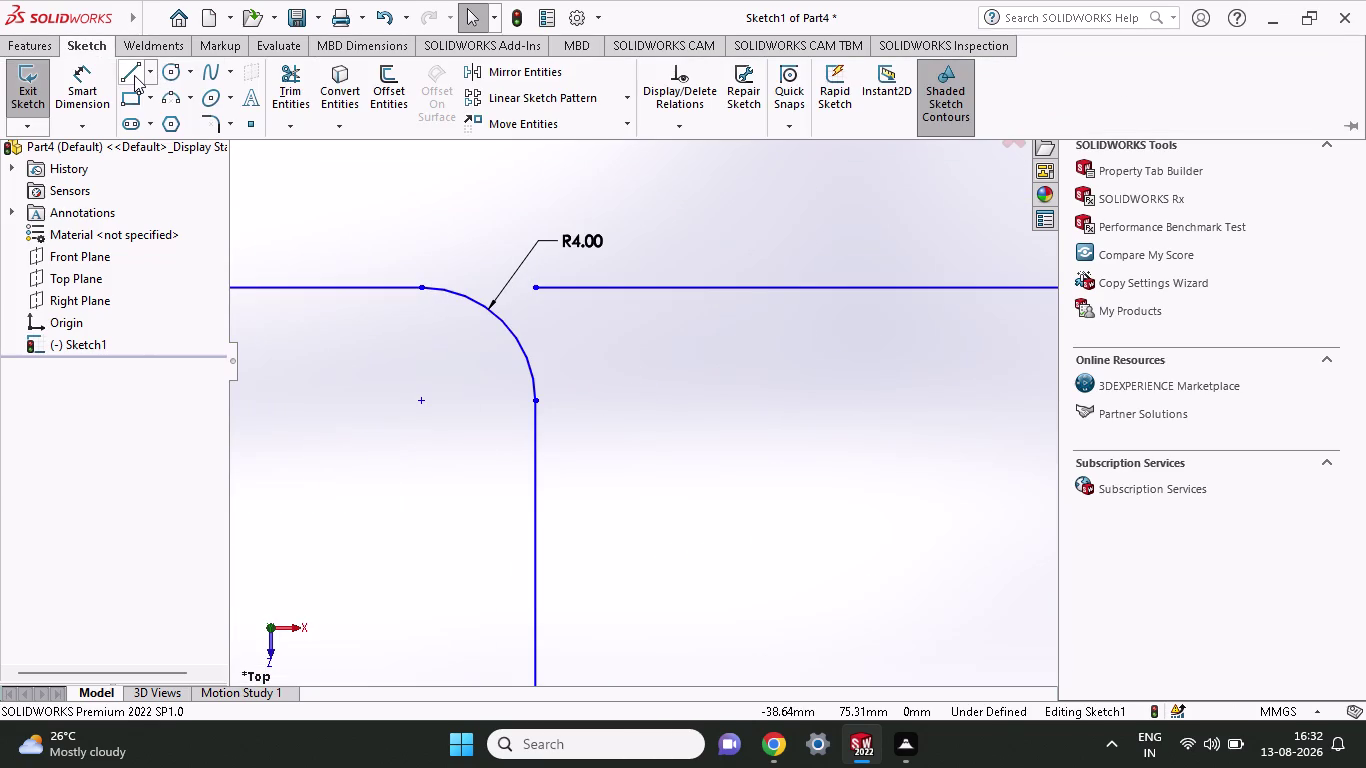
Draw a short horizontal line across the bar gap at the left R4 fillet, undoing a stray line.
click(134, 75)
click(540, 293)
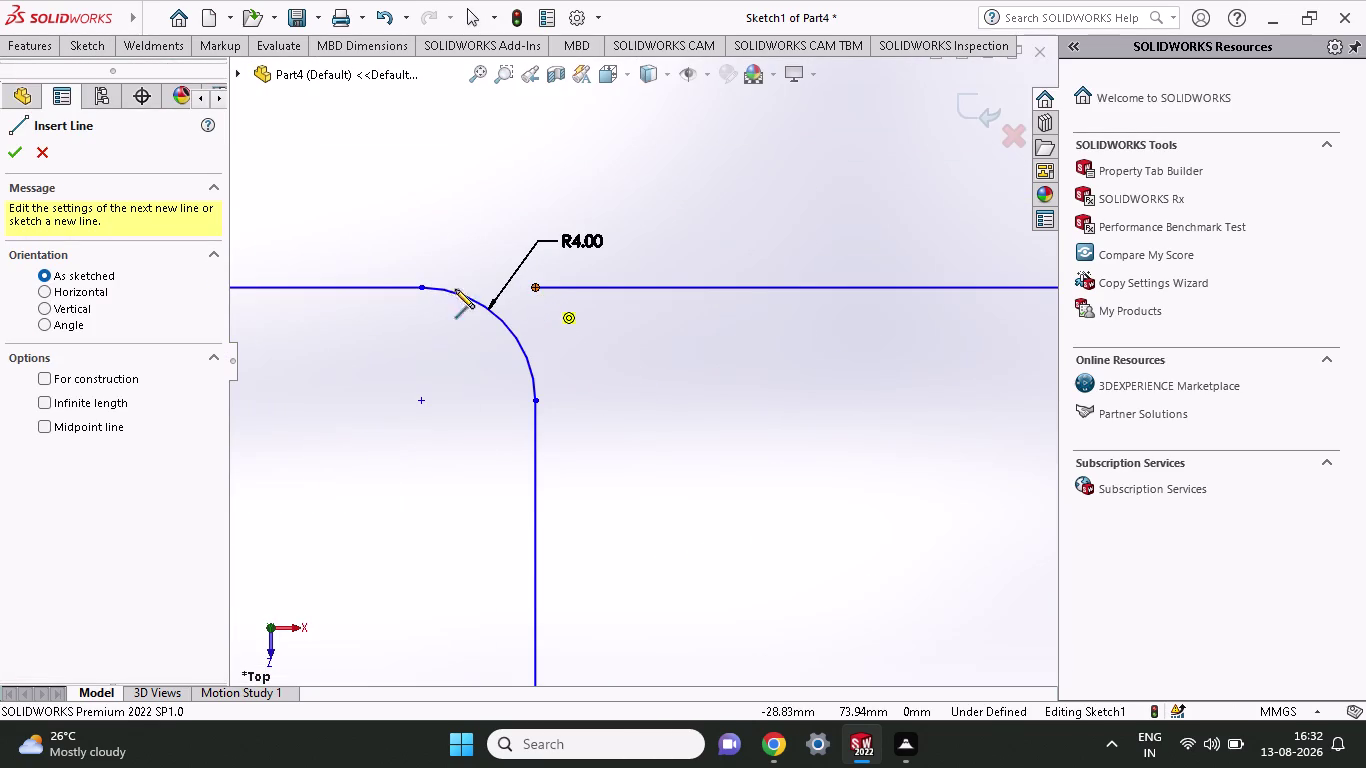
click(427, 286)
scroll(up, 3)
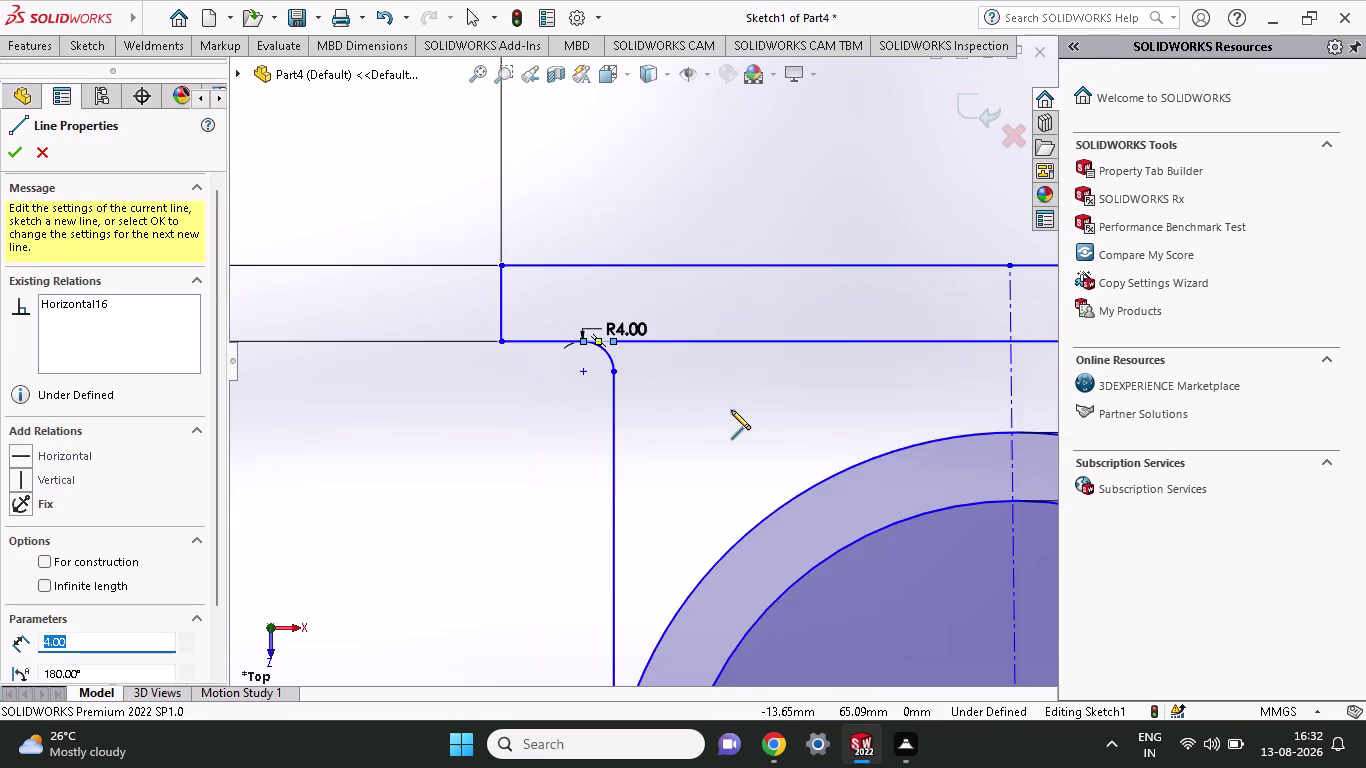
scroll(up, 3)
scroll(down, 3)
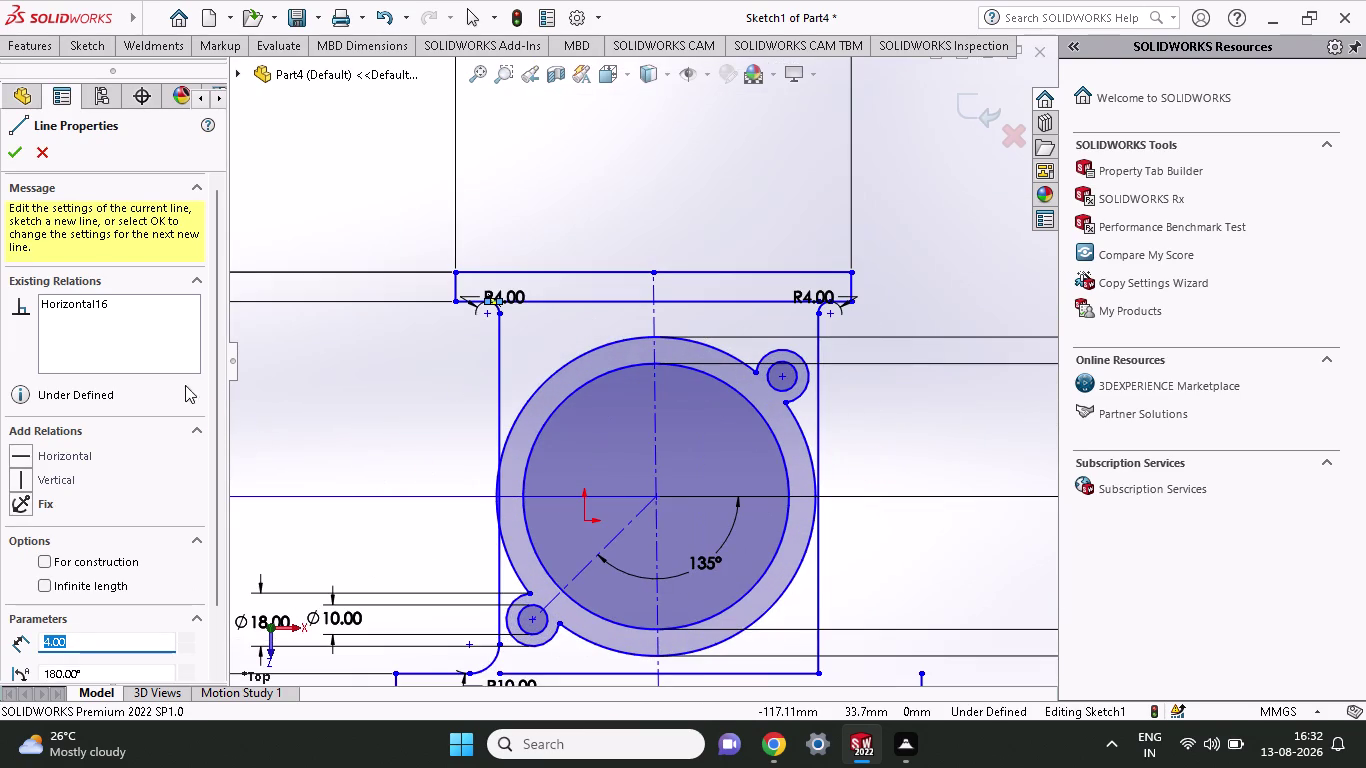
click(10, 161)
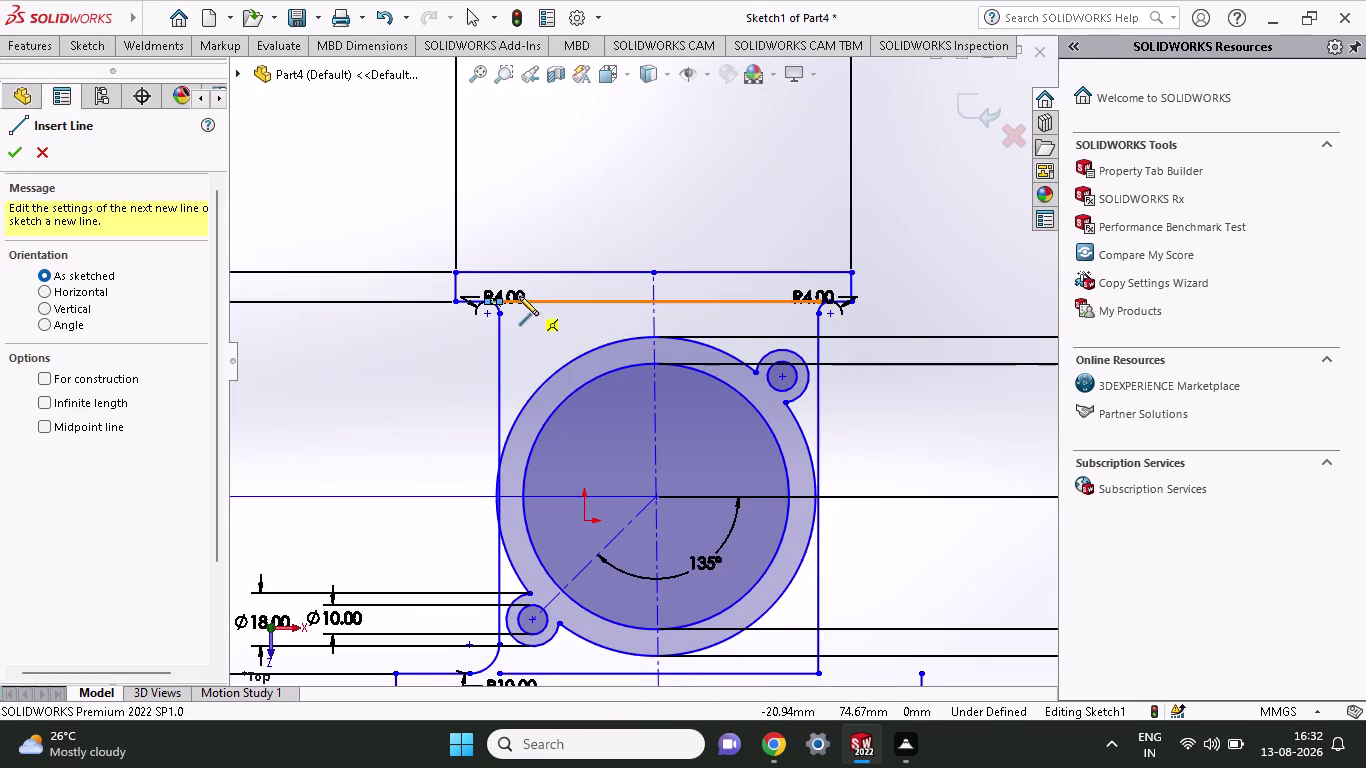
drag(518, 293, 411, 348)
drag(411, 348, 529, 348)
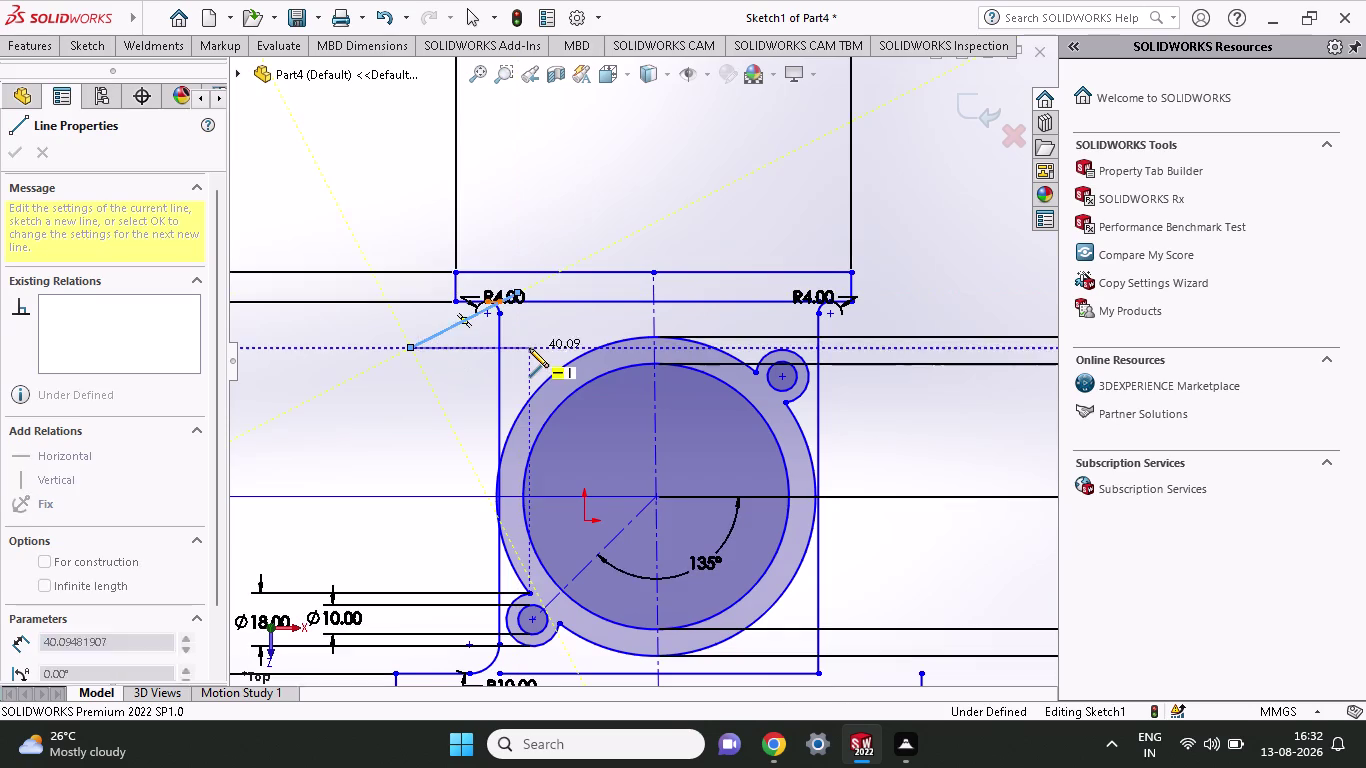
key(ctrl+z)
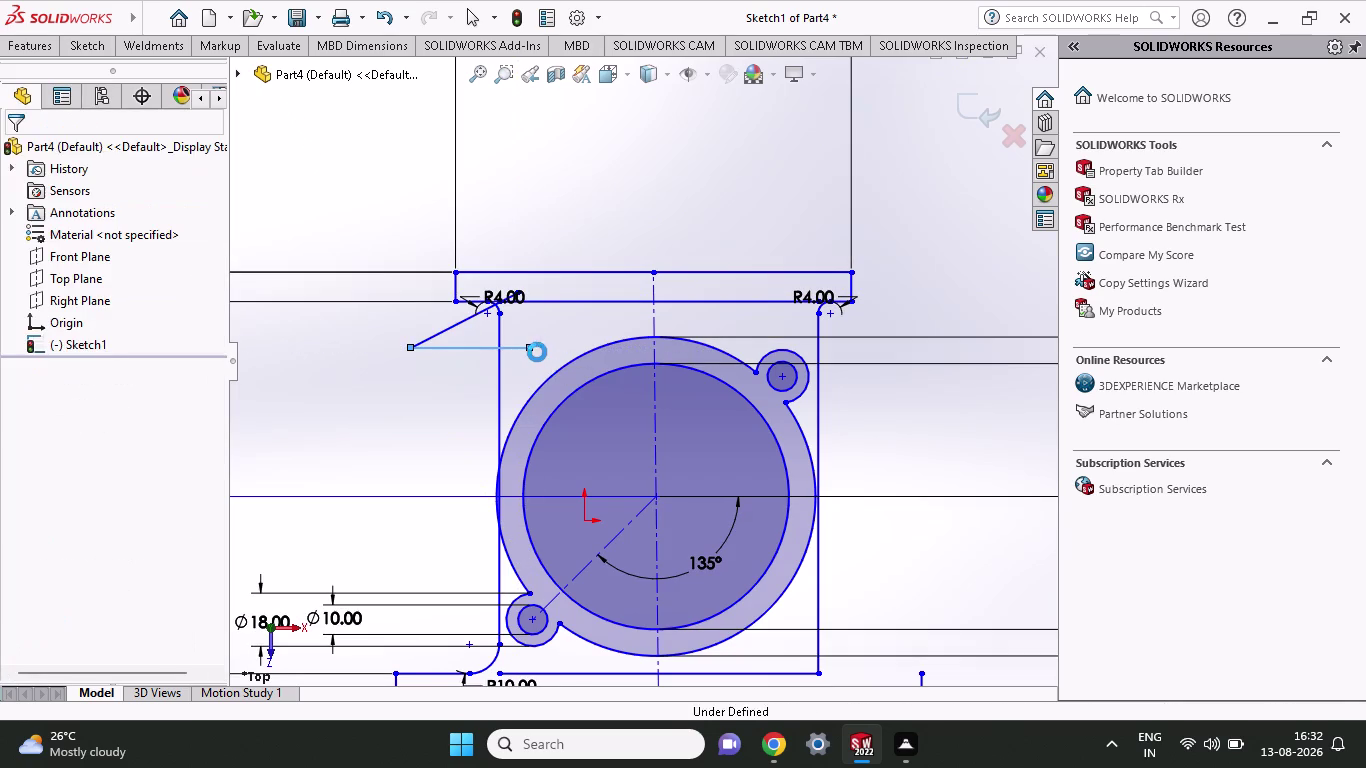
key(ctrl+z)
Drag the left R4 label out to the left and the right R4 label out to the right.
drag(508, 289, 367, 323)
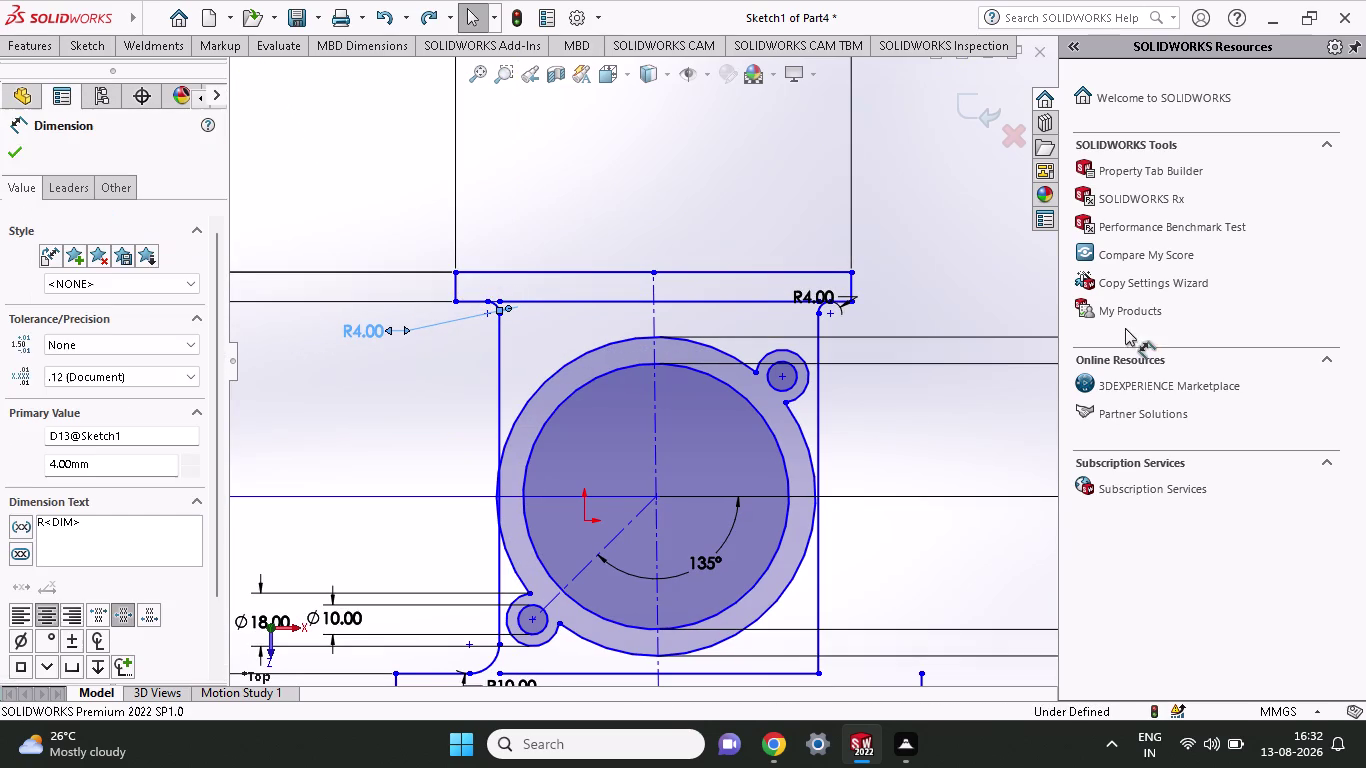
drag(813, 297, 943, 314)
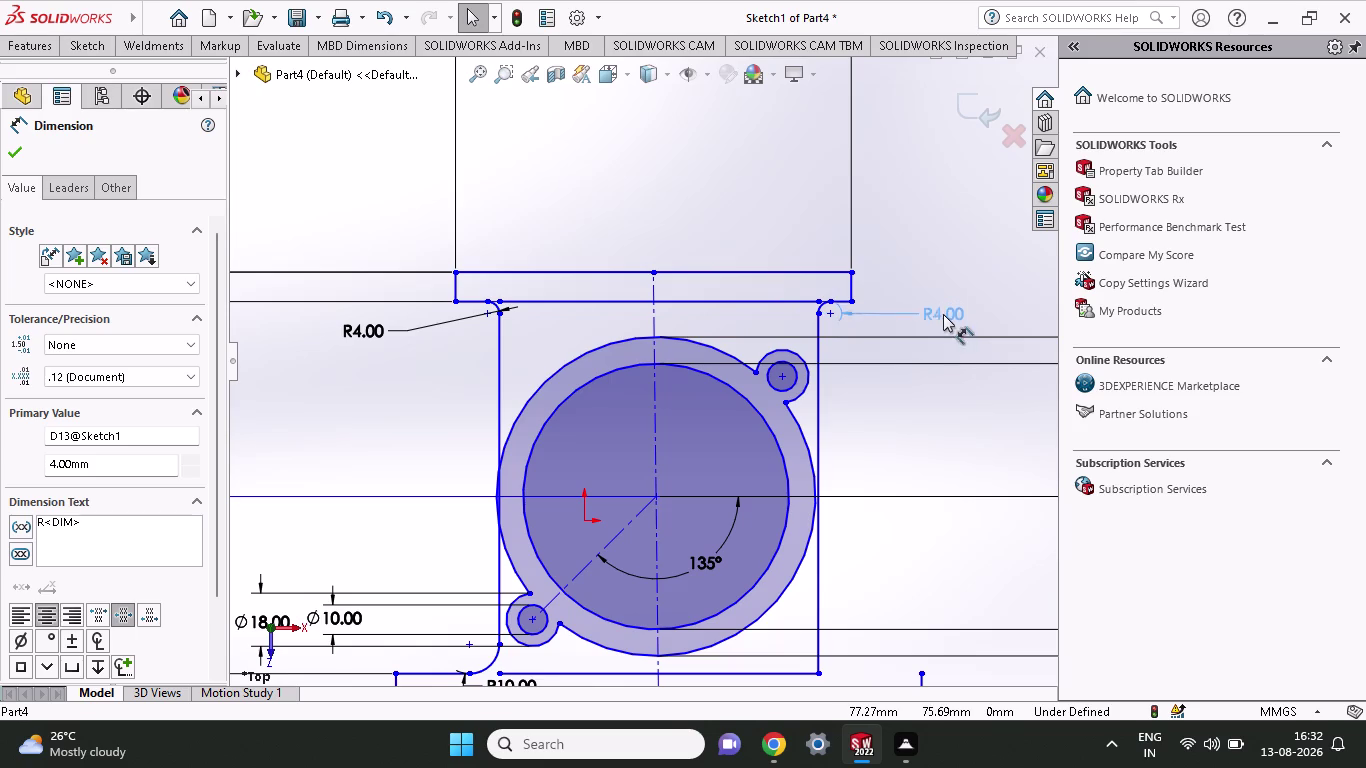
drag(943, 314, 951, 316)
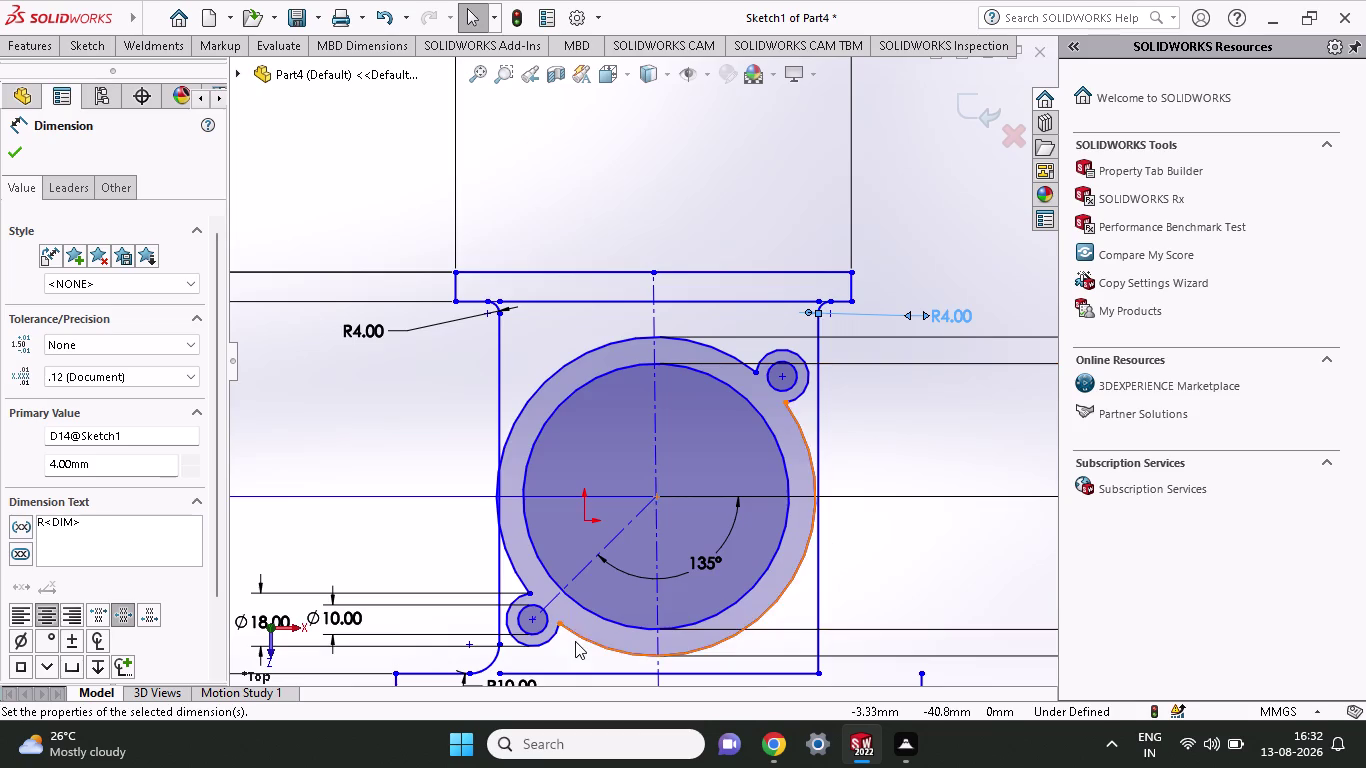
scroll(up, 3)
scroll(down, 3)
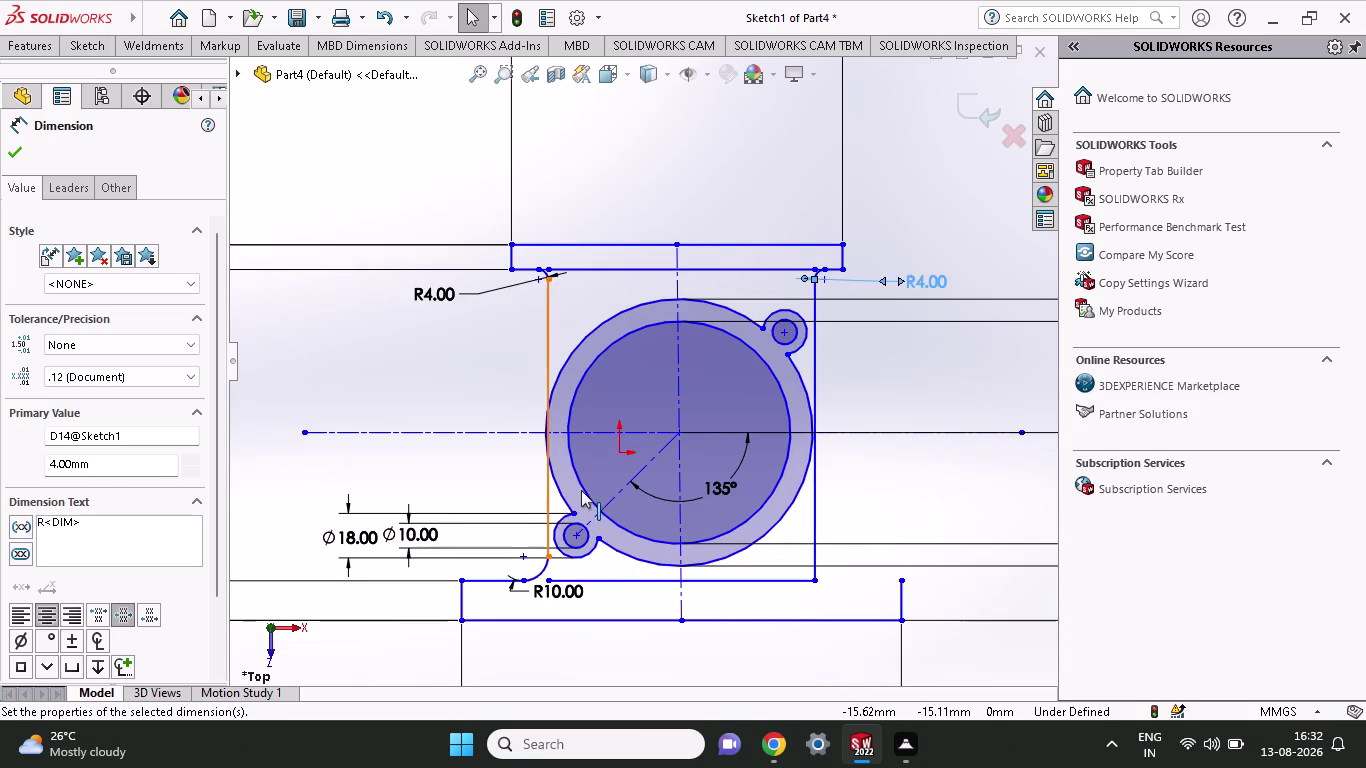